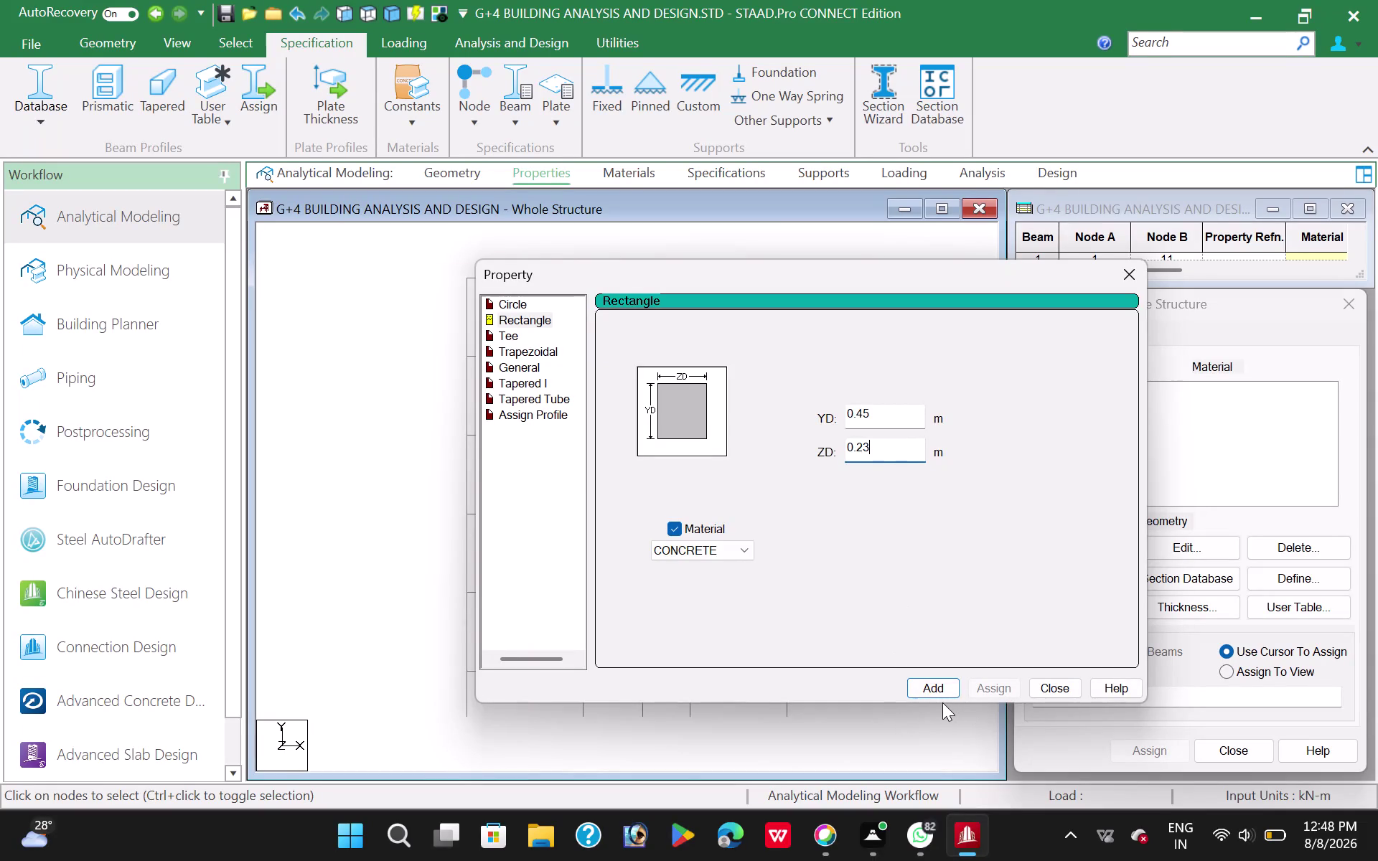
Add rectangular sections 0.45, 0.38 and 0.30 m deep, each 0.23 m wide, then close the window.
drag(870, 275, 657, 275)
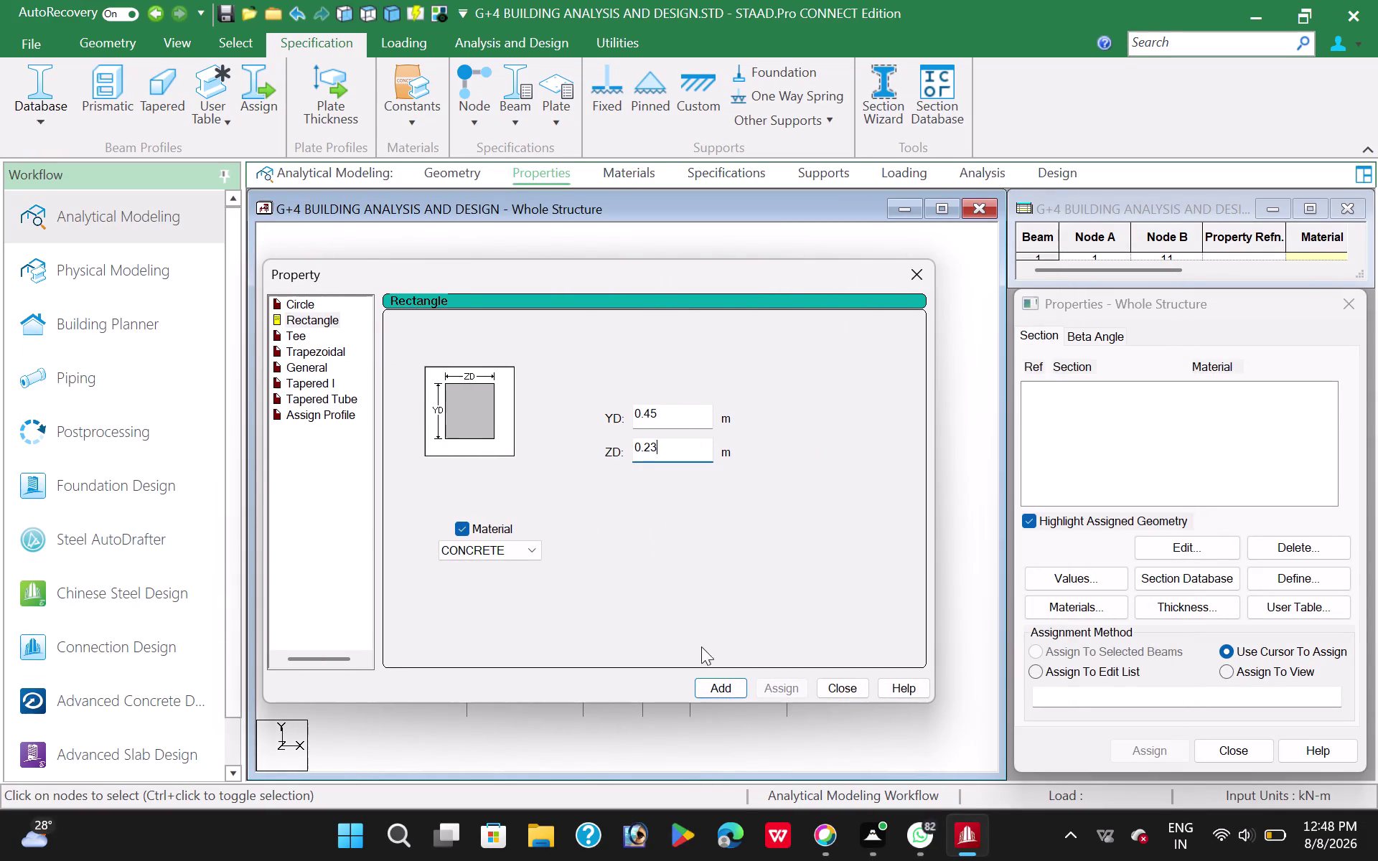
drag(718, 687, 713, 680)
click(661, 415)
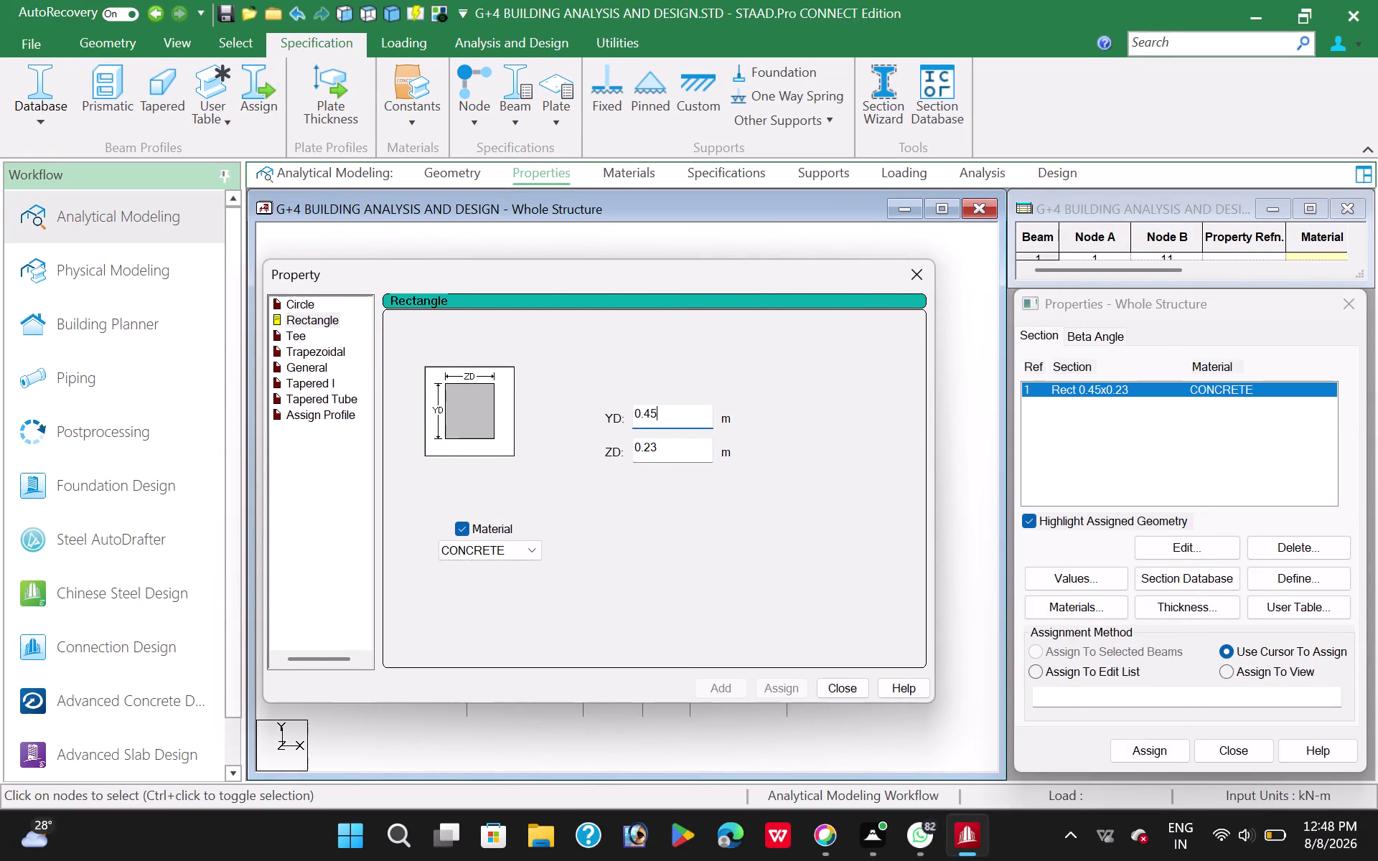
key(BackSpace)
key(BackSpace)
text(38)
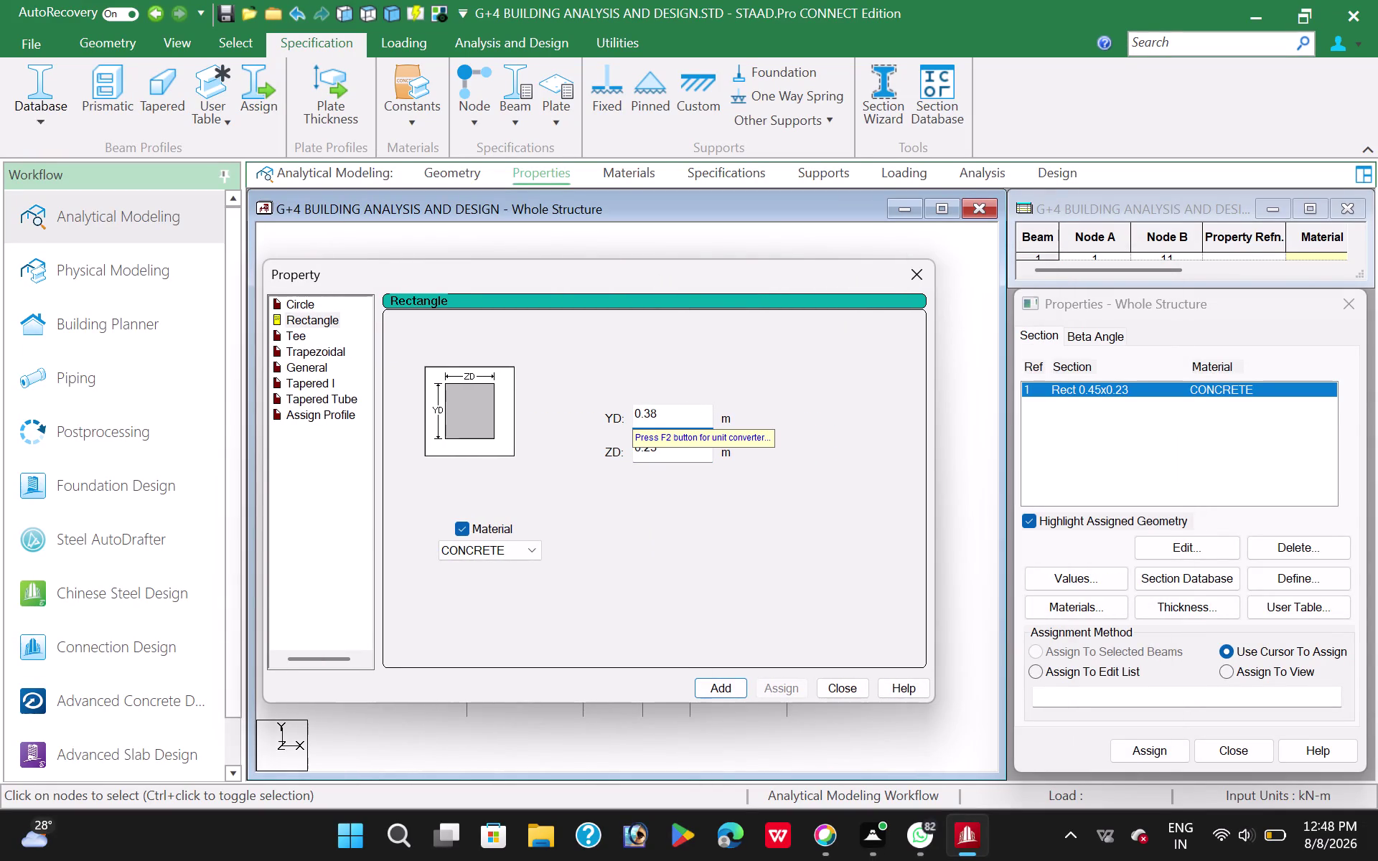
click(727, 691)
click(667, 417)
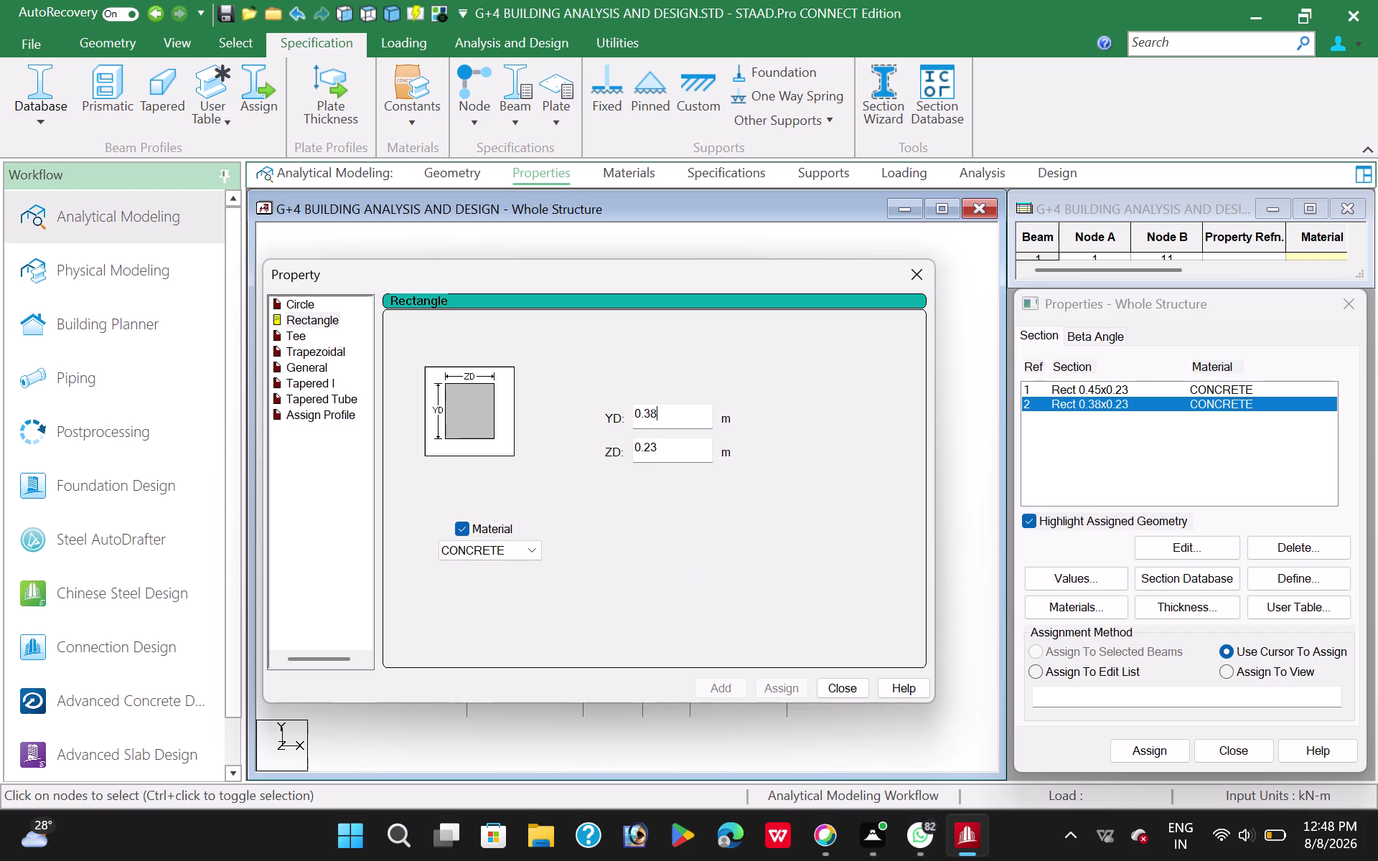
key(BackSpace)
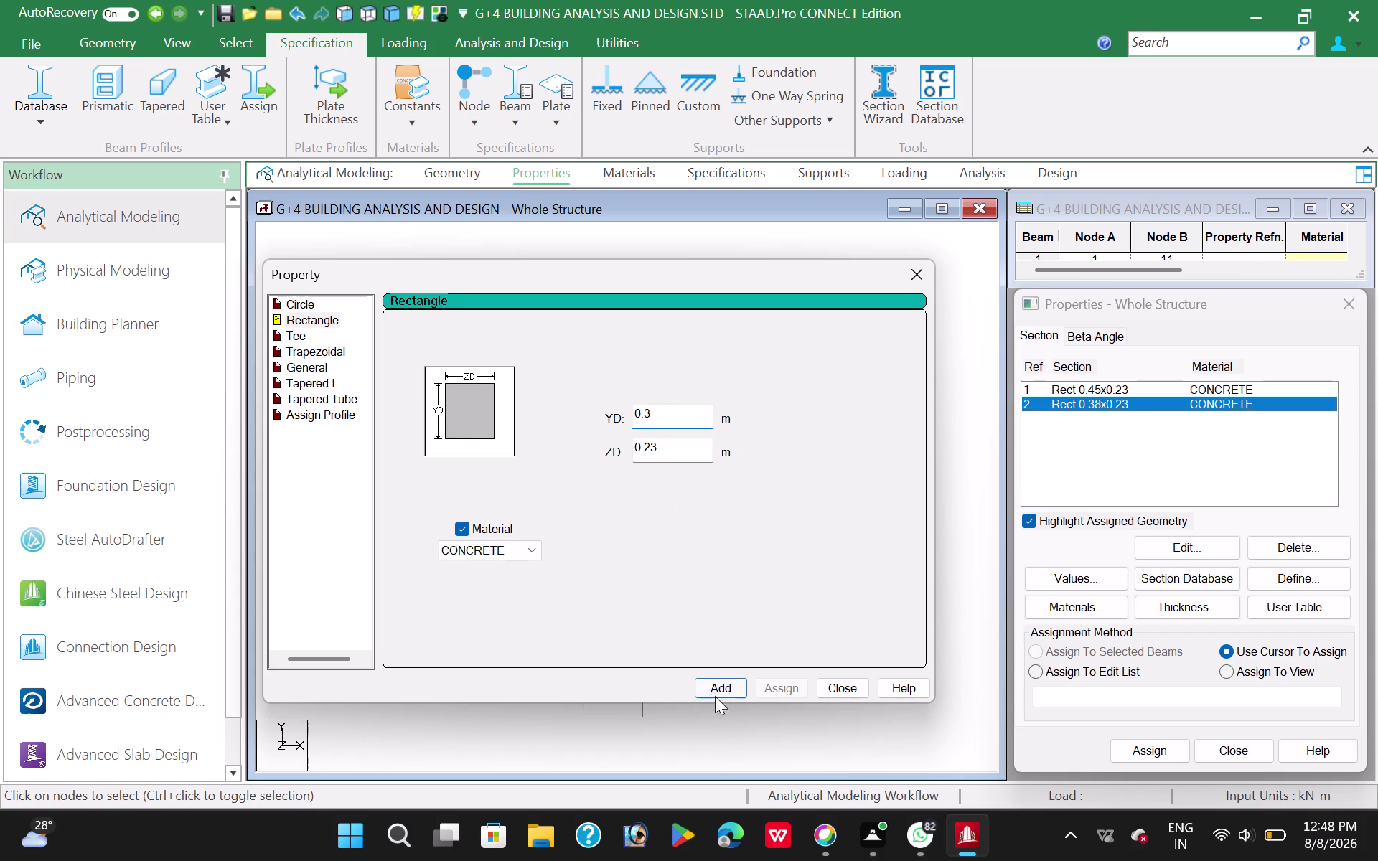
click(721, 690)
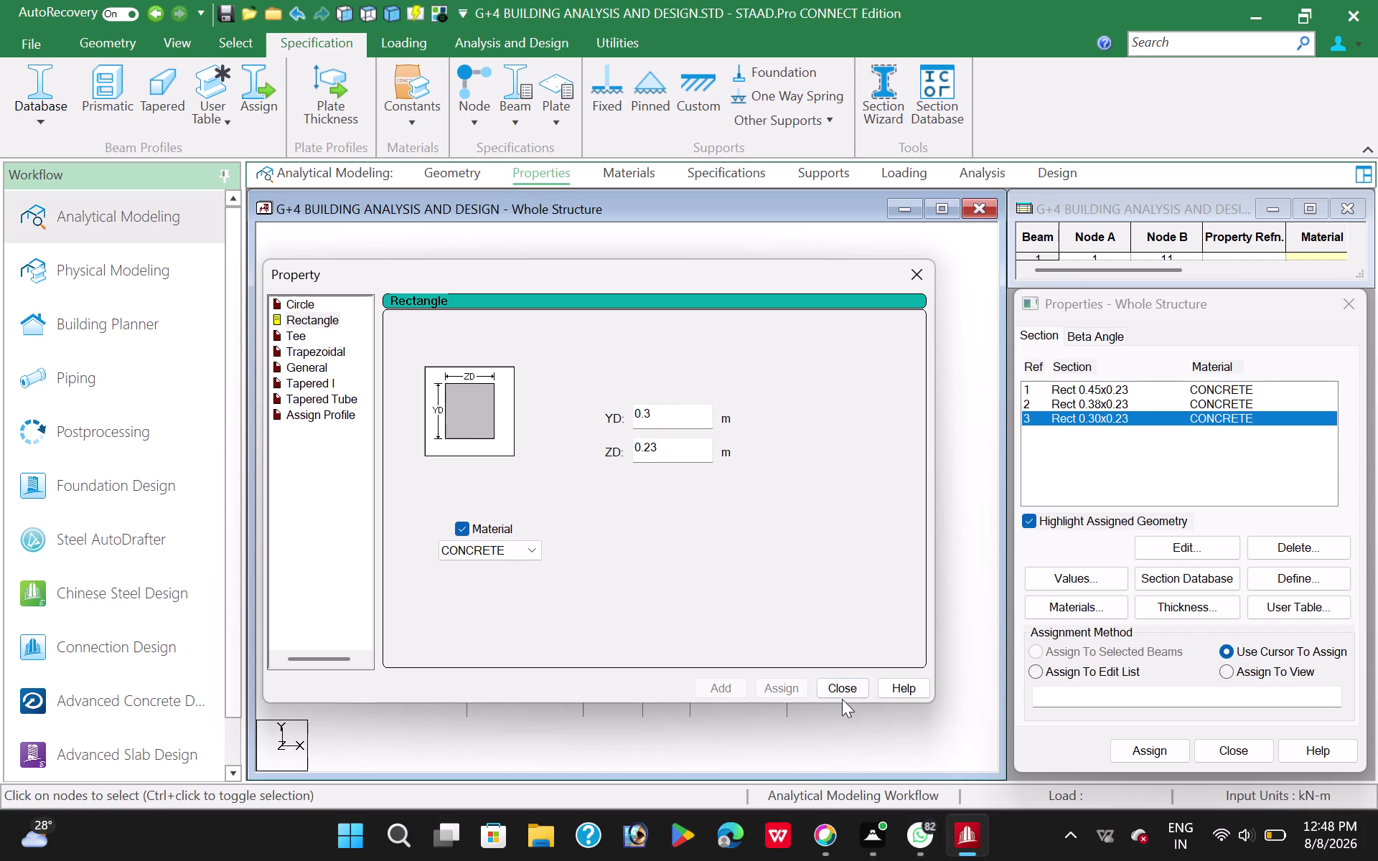
click(843, 699)
click(839, 693)
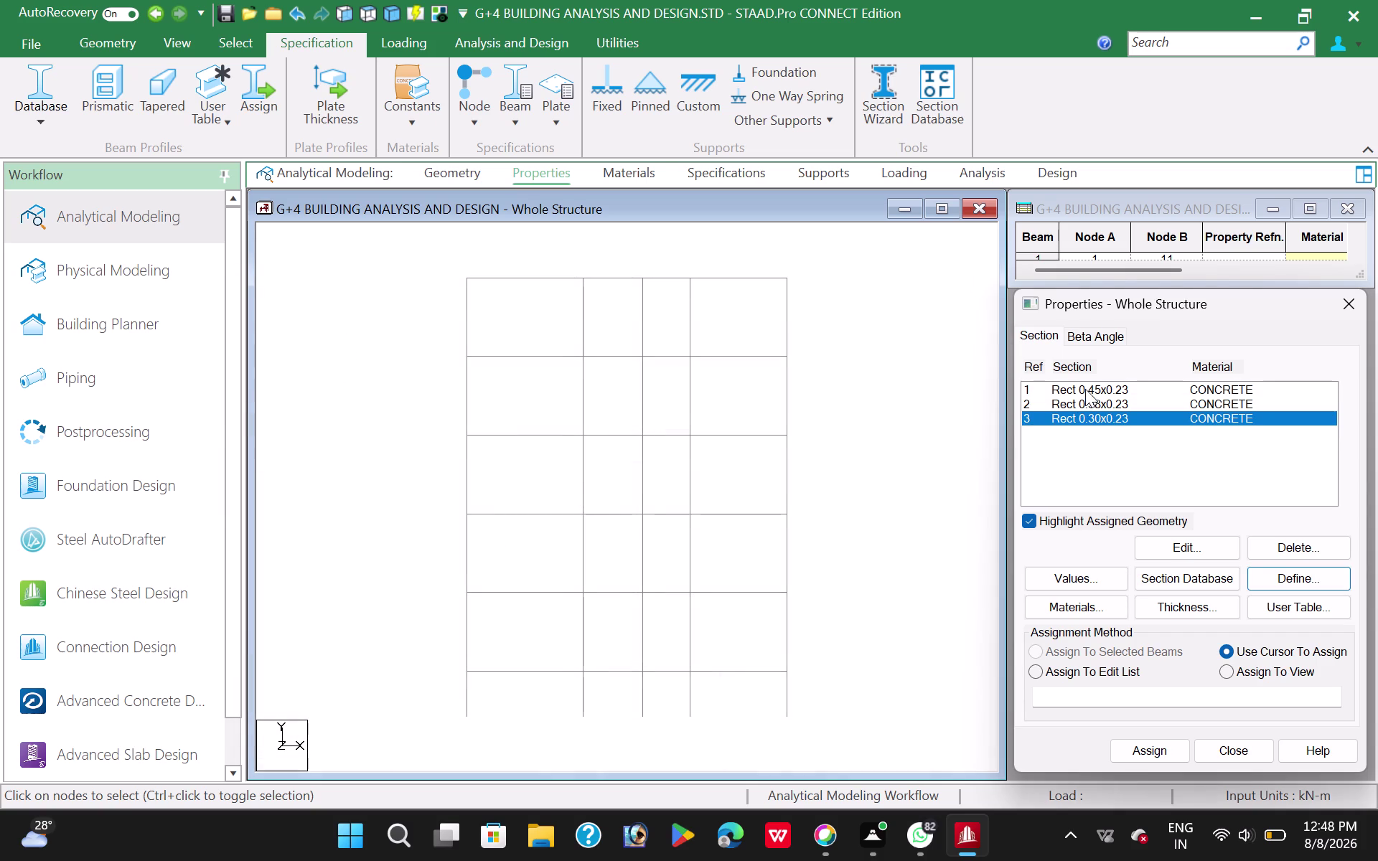
Pick the 0.45×0.23 section and show the frame in plan view.
click(1085, 388)
scroll(down, 3)
scroll(down, 3)
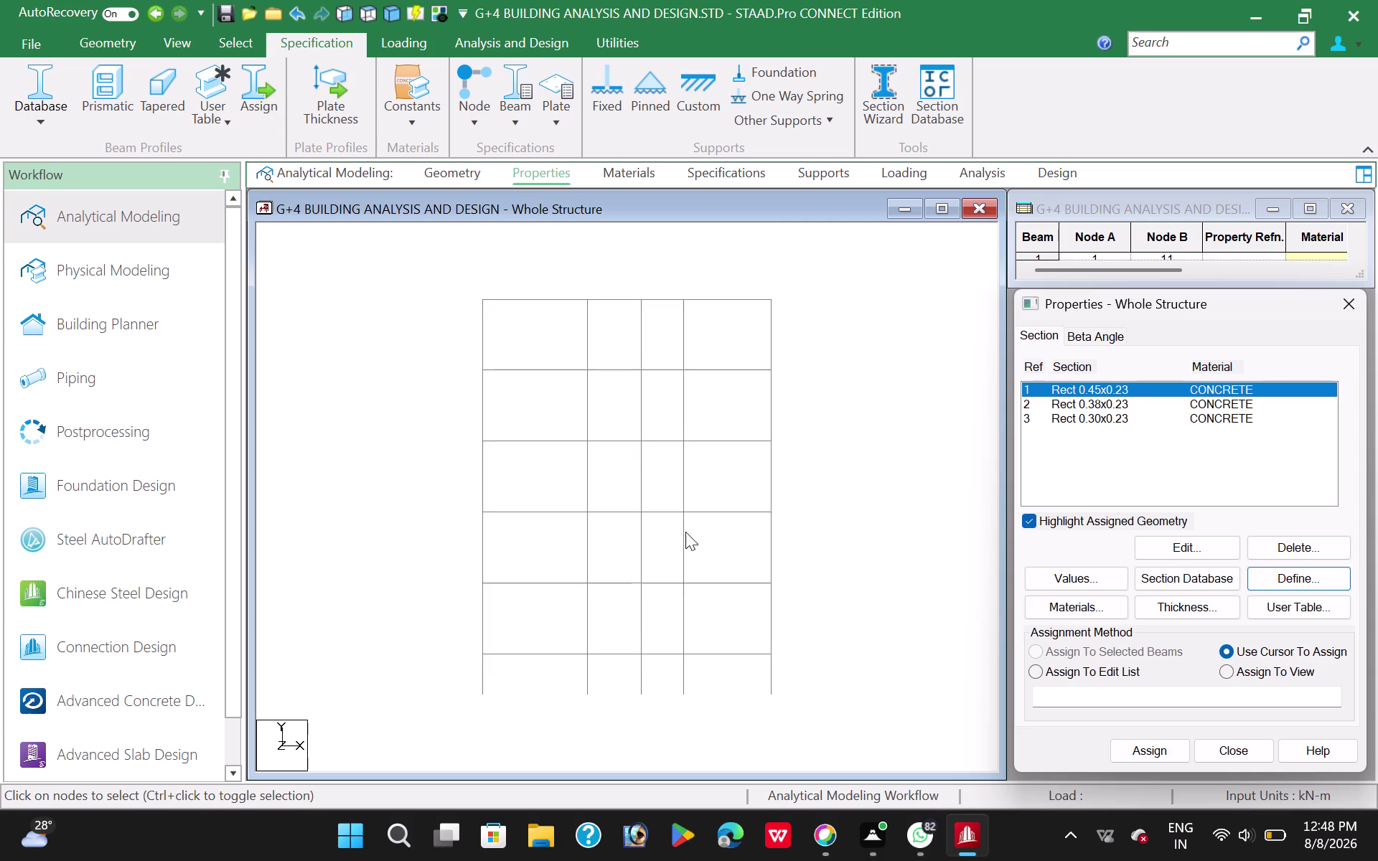
scroll(down, 3)
middle_drag(660, 556, 648, 564)
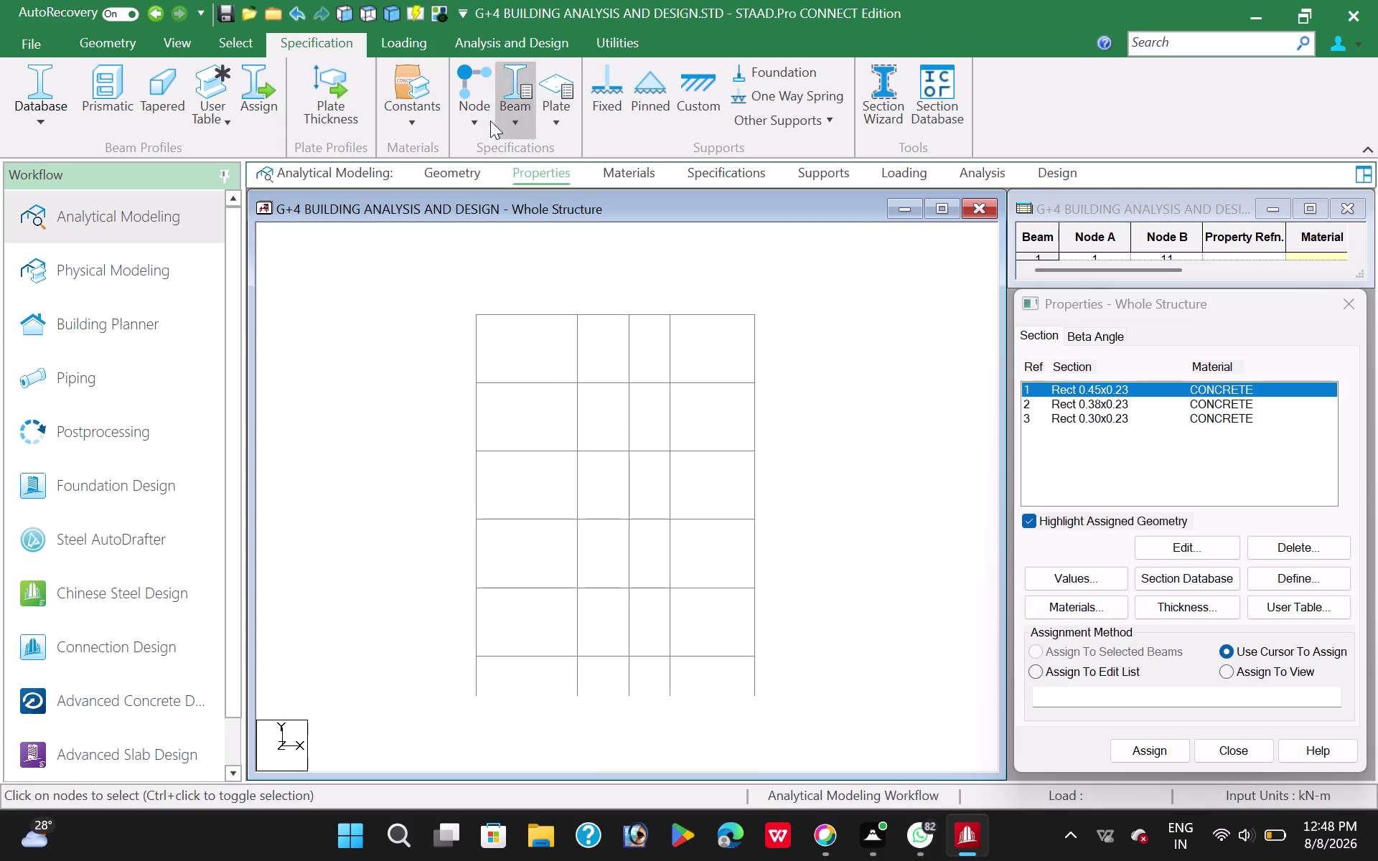
click(364, 11)
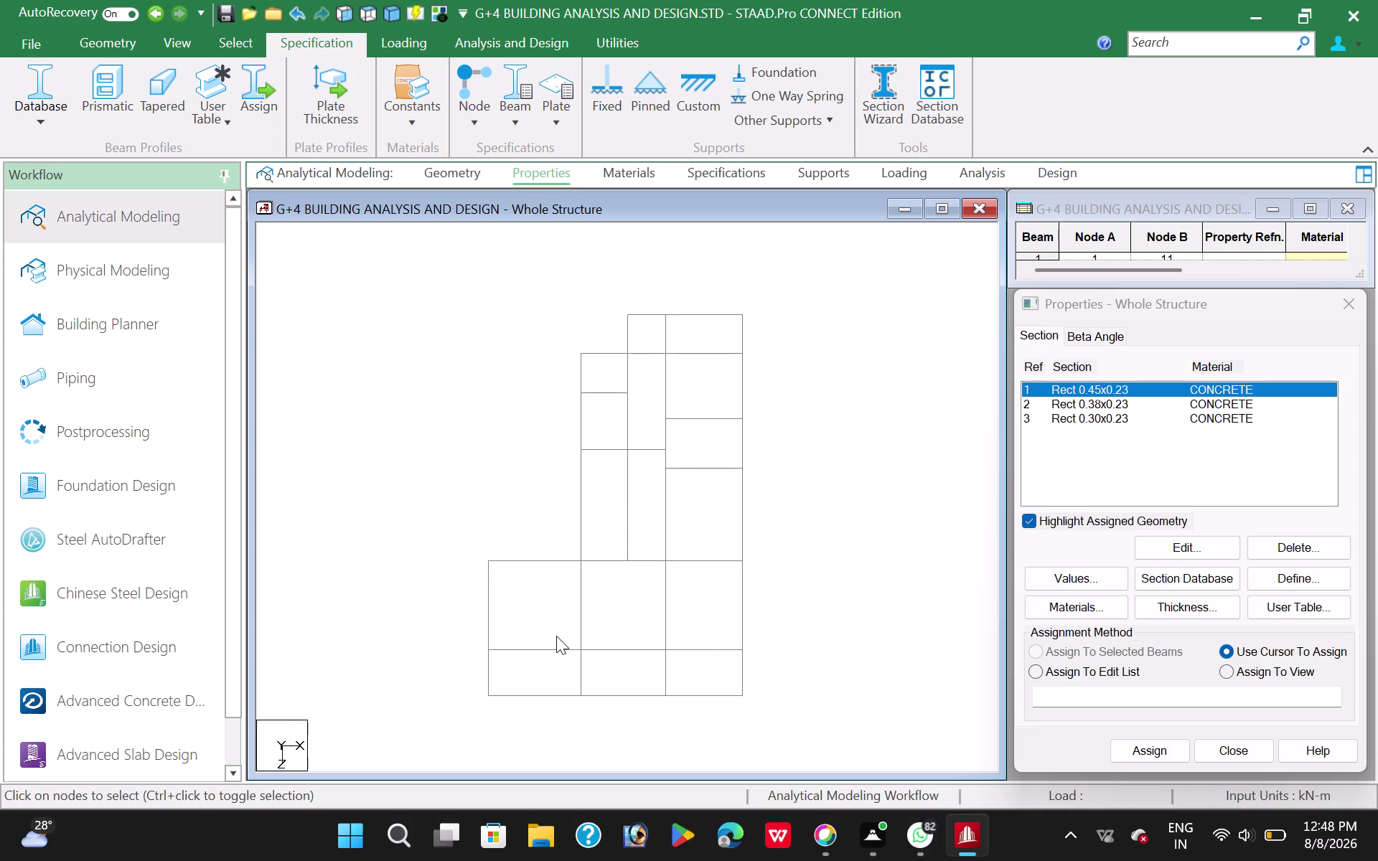
middle_drag(726, 636, 646, 623)
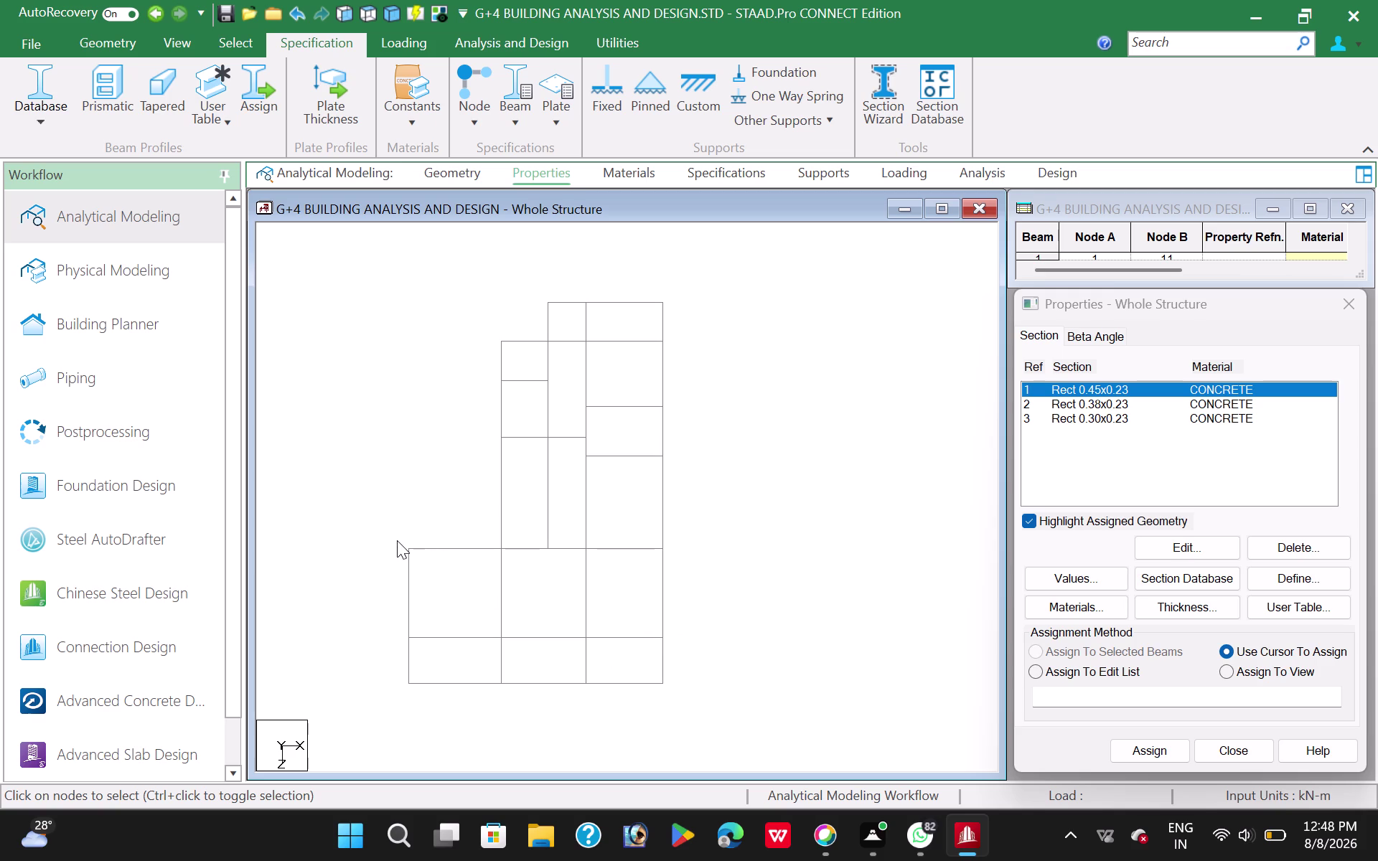
Select the left corner column and the lower and middle interior columns in plan.
drag(397, 541, 419, 564)
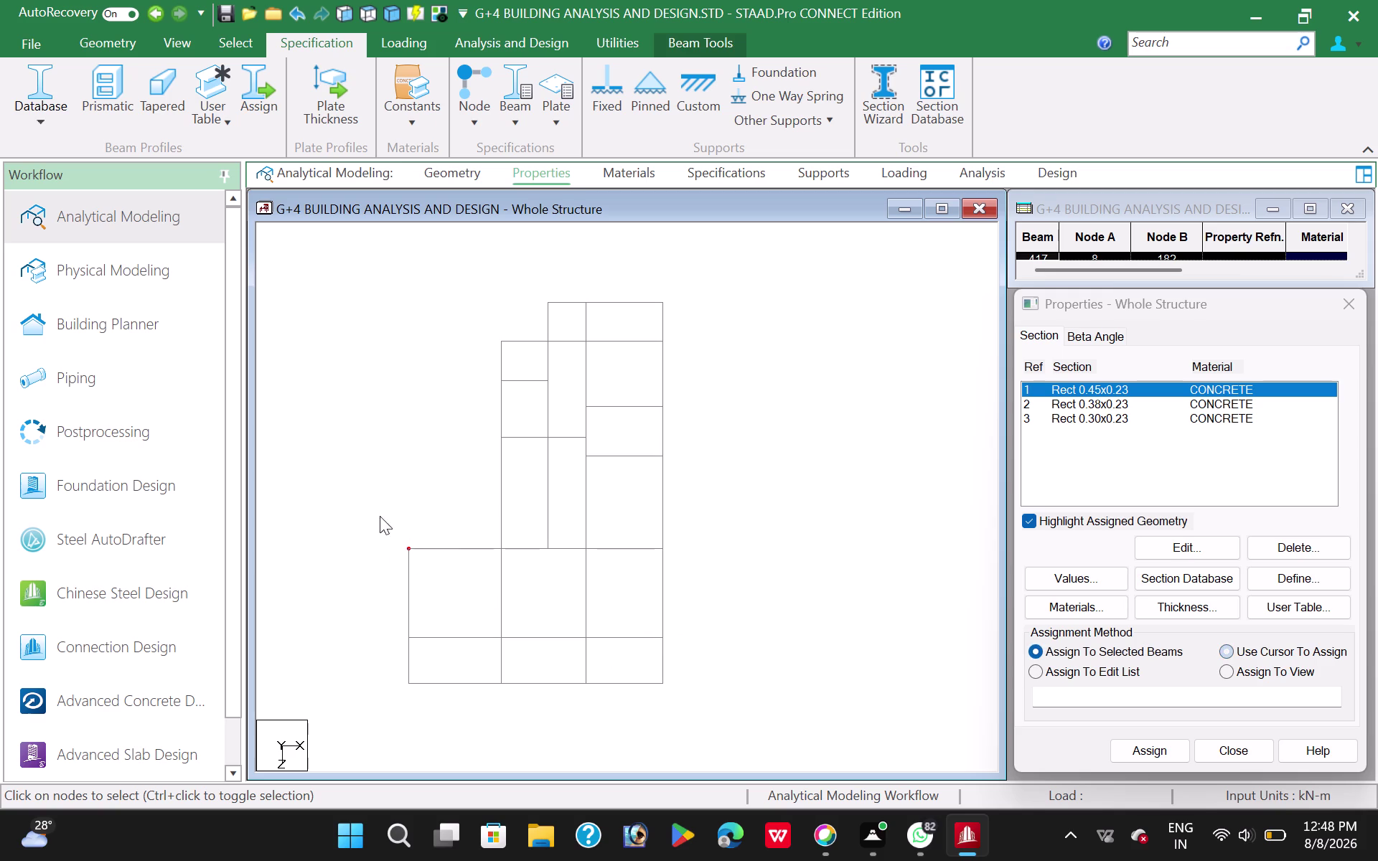
click(379, 516)
drag(491, 627, 510, 665)
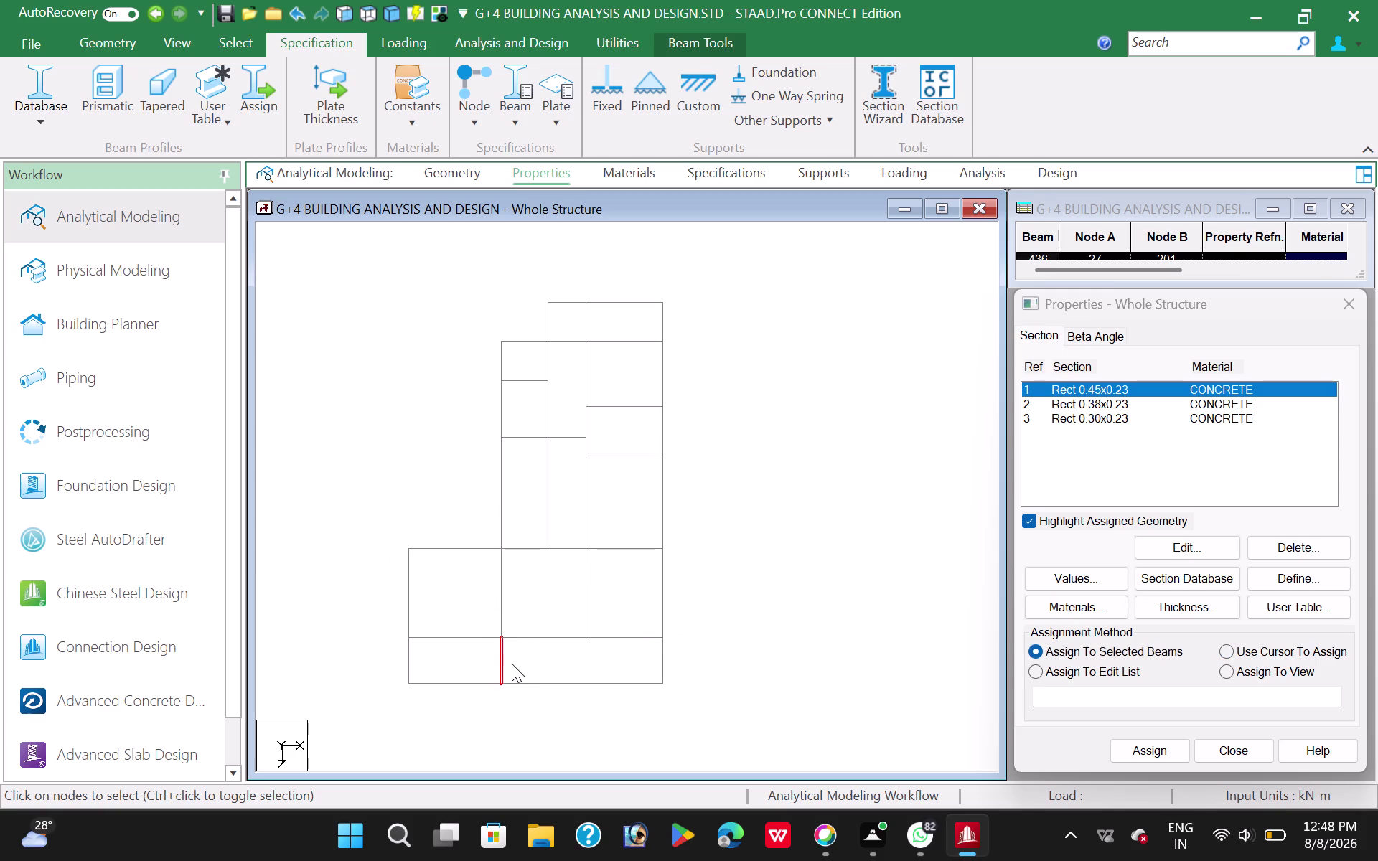
click(500, 658)
drag(576, 625, 604, 662)
click(584, 657)
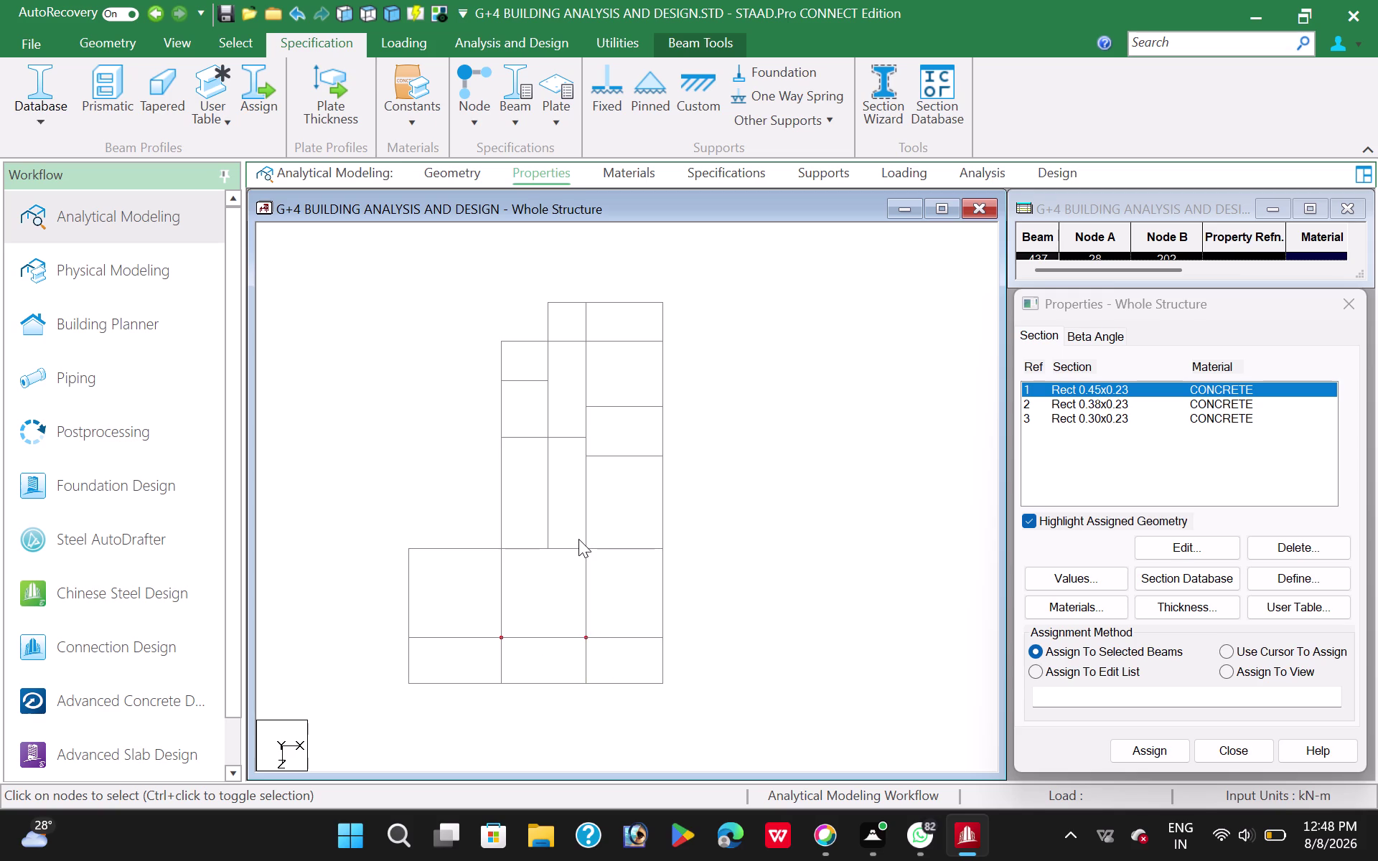
drag(579, 538, 594, 554)
drag(576, 448, 601, 465)
drag(535, 539, 549, 564)
click(549, 564)
drag(540, 426, 554, 449)
drag(544, 370, 547, 388)
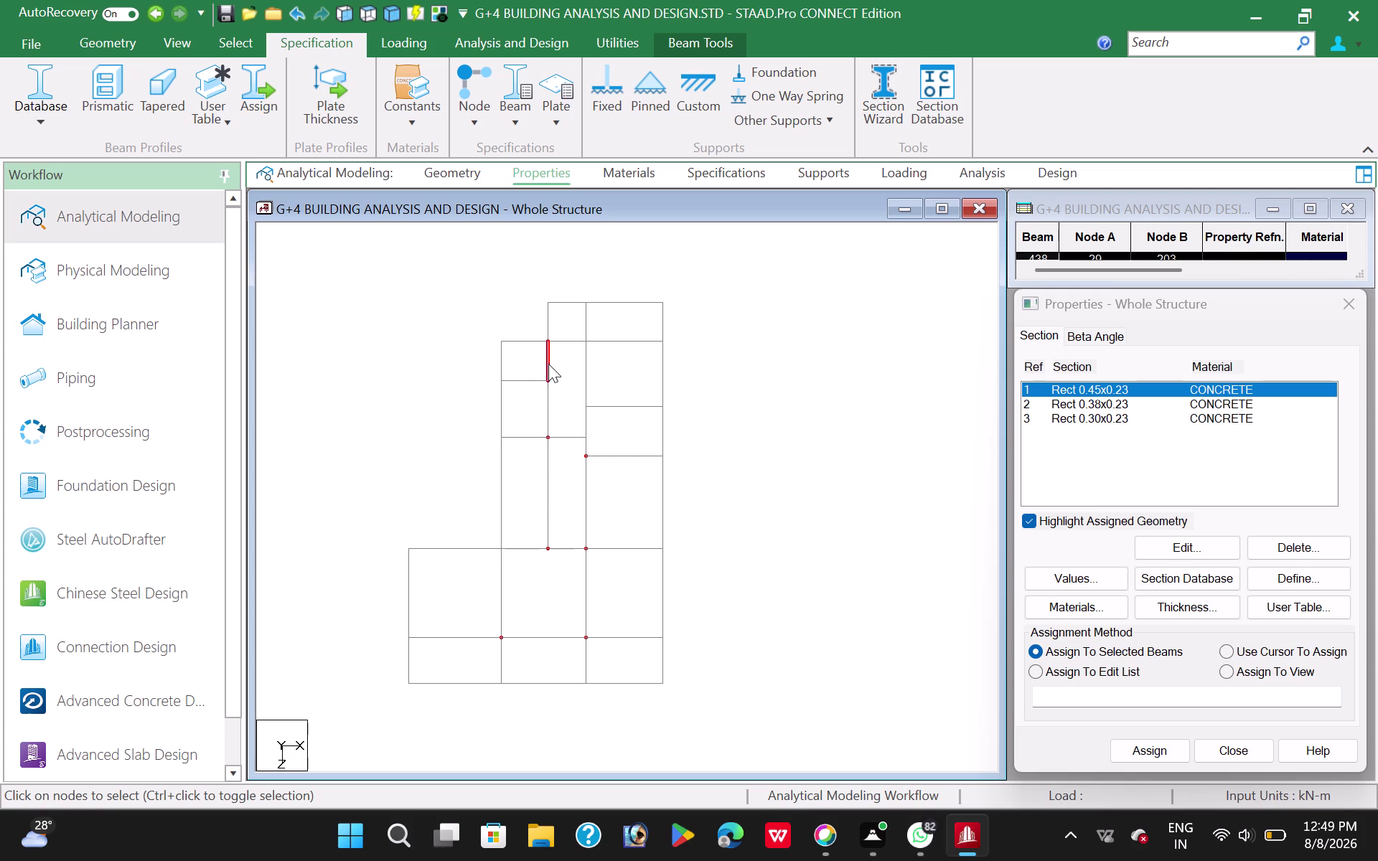
Add the upper interior columns to the selection.
click(549, 363)
drag(536, 369, 555, 394)
drag(576, 328, 590, 346)
drag(575, 396, 594, 414)
click(1145, 745)
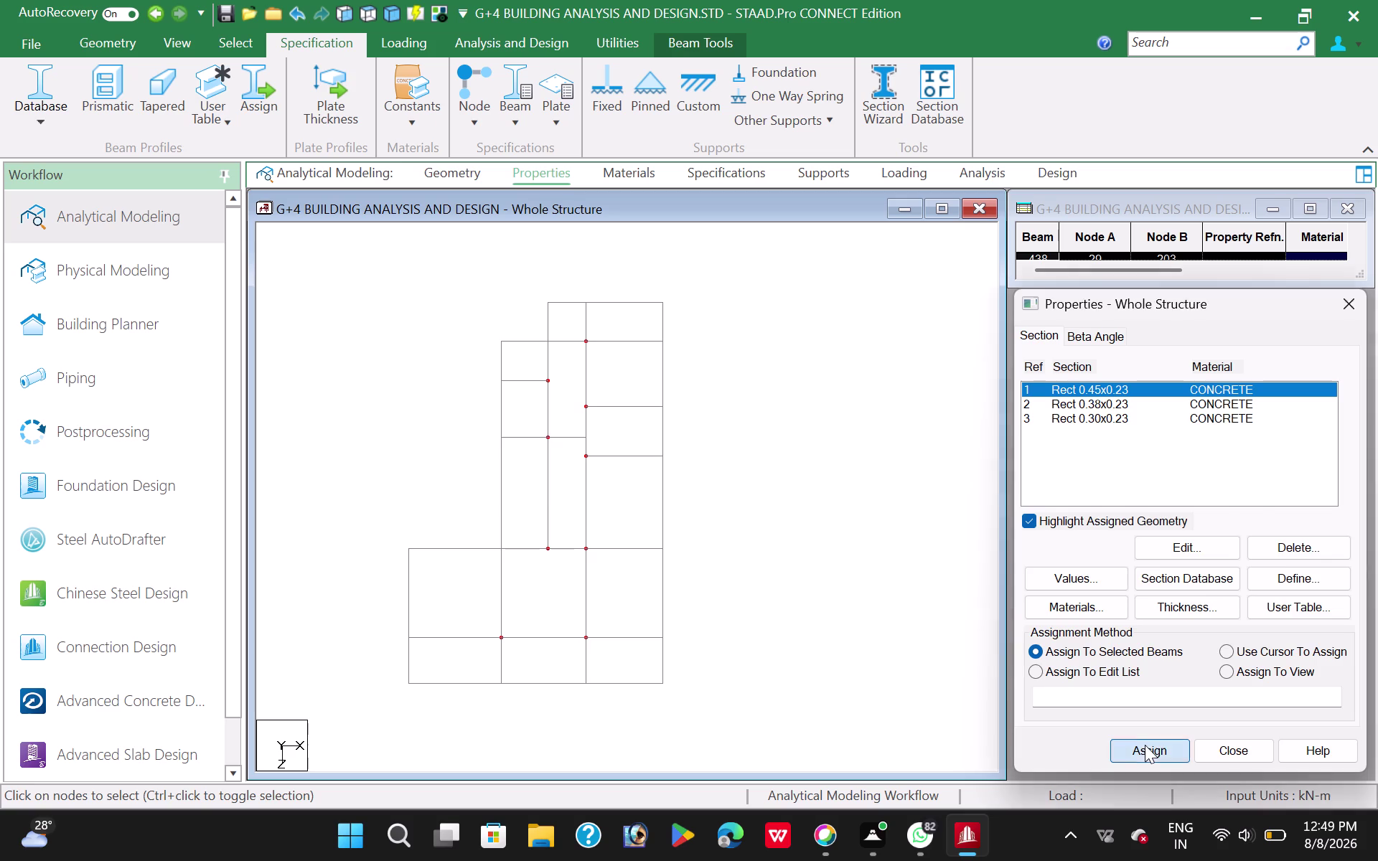
Assign the 0.45×0.23 section to the selected columns, then pick the 0.30×0.23 section.
click(1234, 600)
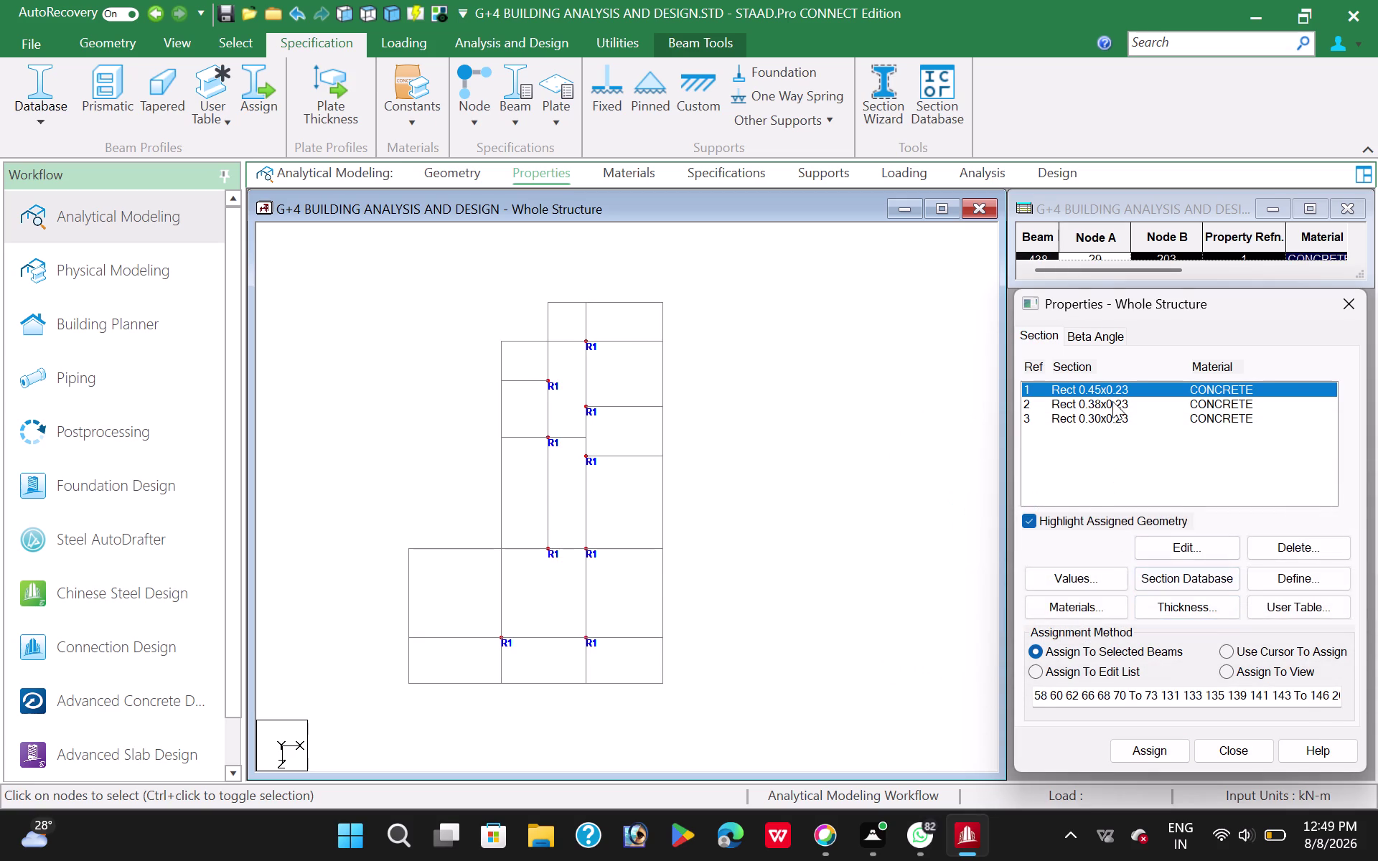
click(1113, 400)
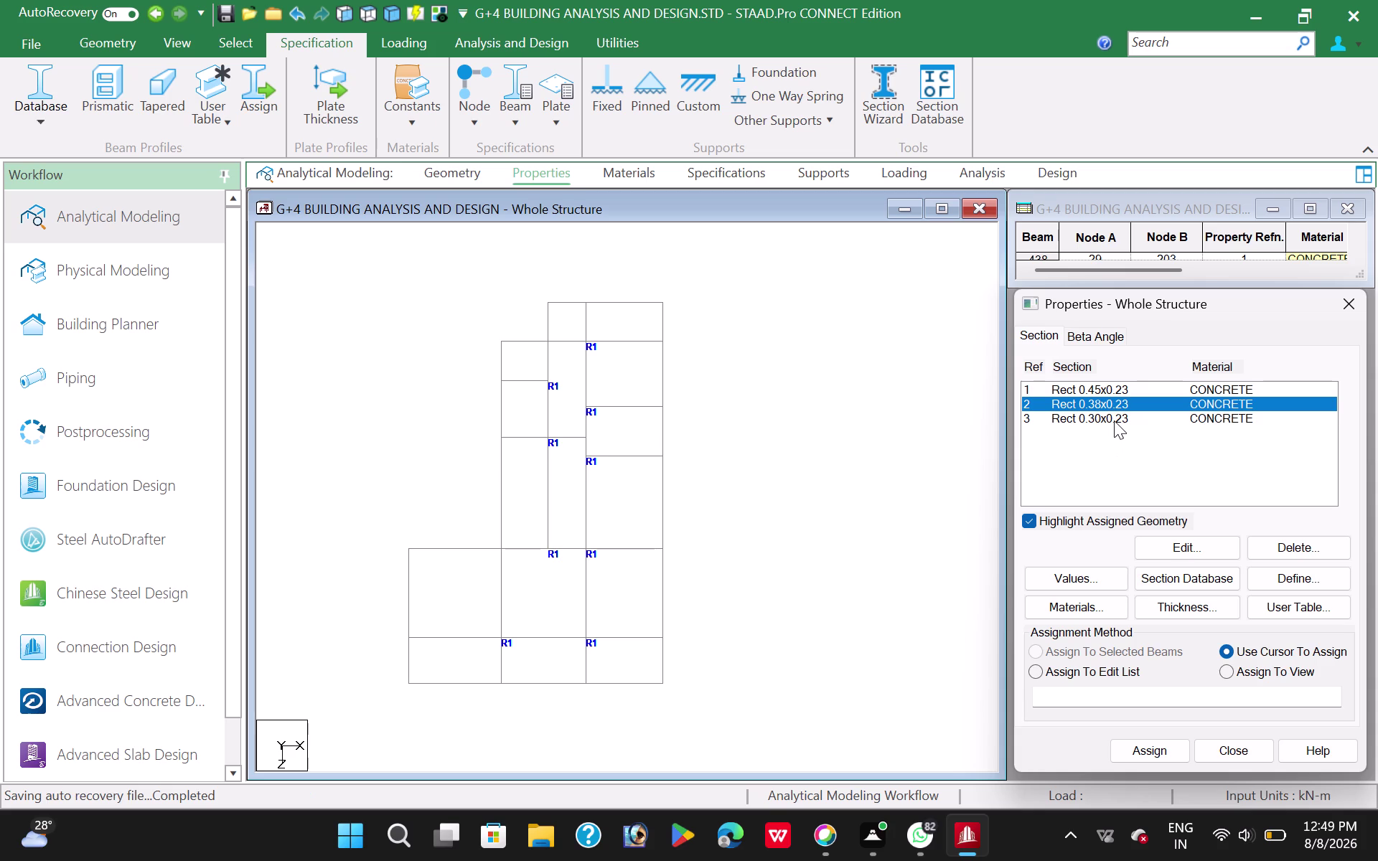
click(1114, 421)
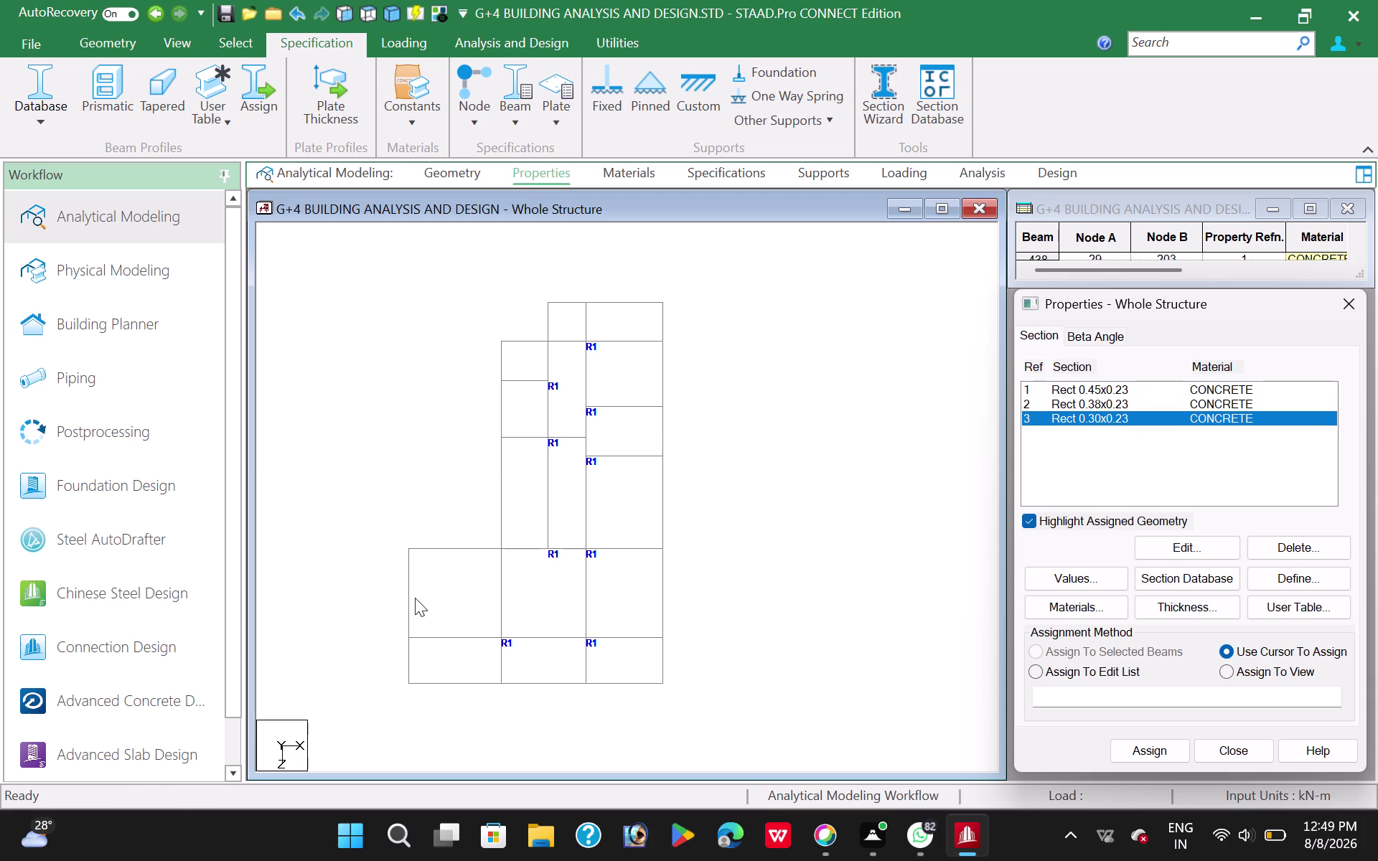
Select the bottom-row and right-edge perimeter columns in plan.
drag(397, 672, 420, 692)
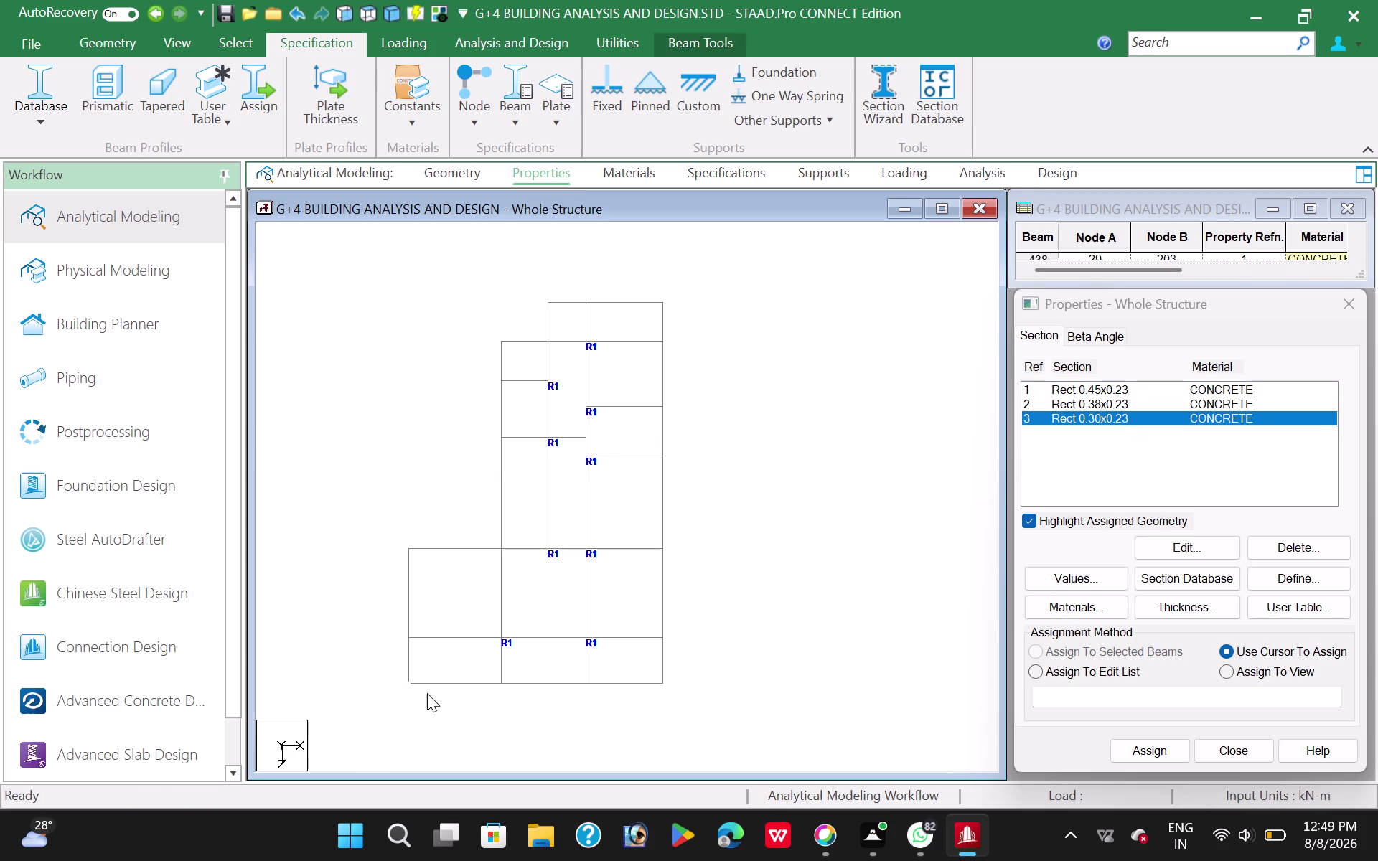
drag(488, 670, 522, 702)
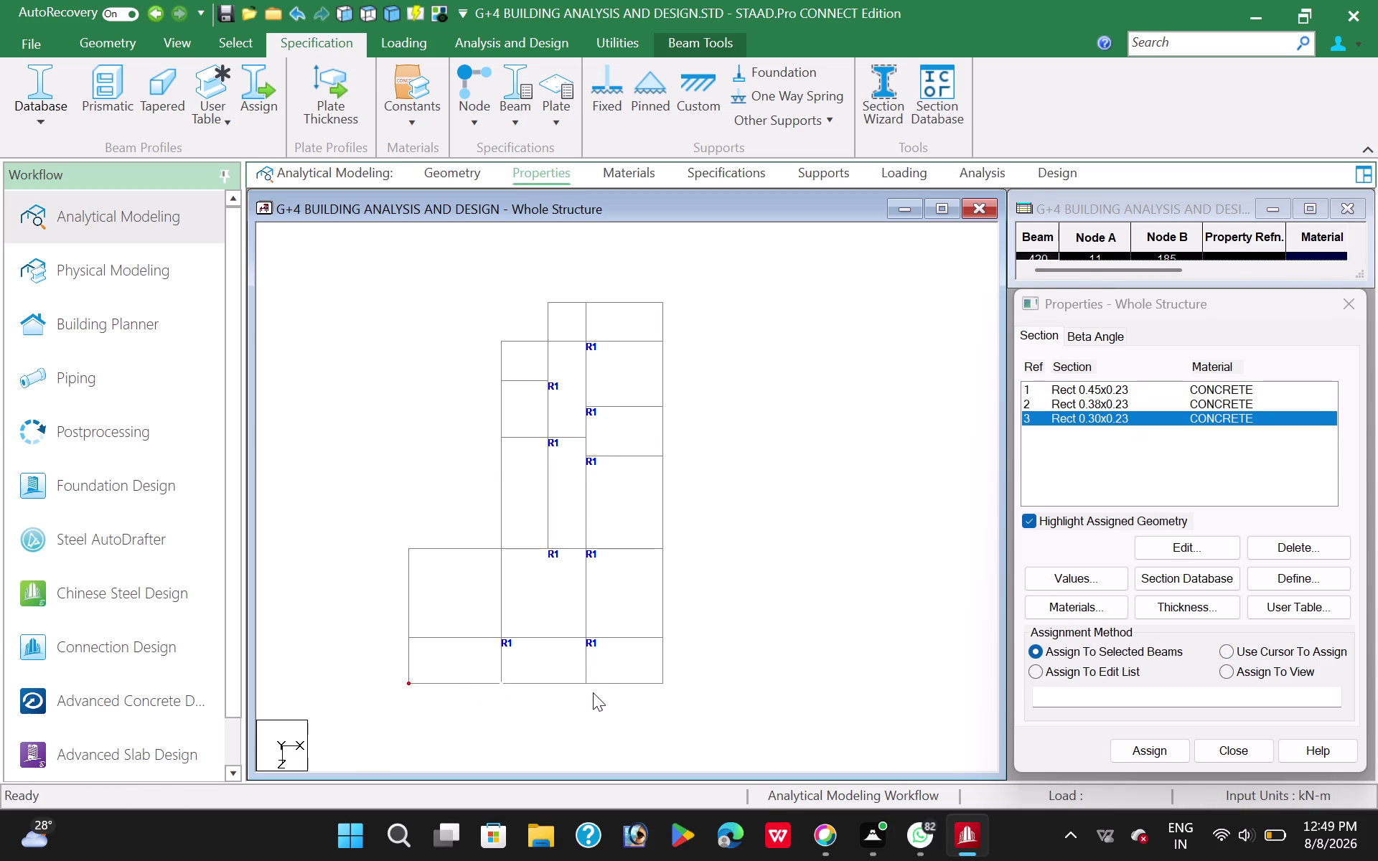
drag(576, 671, 589, 693)
drag(655, 675, 679, 693)
drag(652, 627, 672, 646)
drag(653, 535, 664, 560)
drag(653, 443, 673, 471)
drag(654, 393, 675, 422)
drag(653, 327, 669, 355)
drag(655, 290, 678, 322)
Add the top-row and left-edge perimeter columns to the selection.
drag(573, 291, 588, 311)
drag(536, 293, 554, 313)
drag(493, 333, 514, 357)
drag(489, 369, 512, 389)
drag(492, 423, 509, 444)
drag(486, 537, 513, 566)
drag(397, 537, 420, 556)
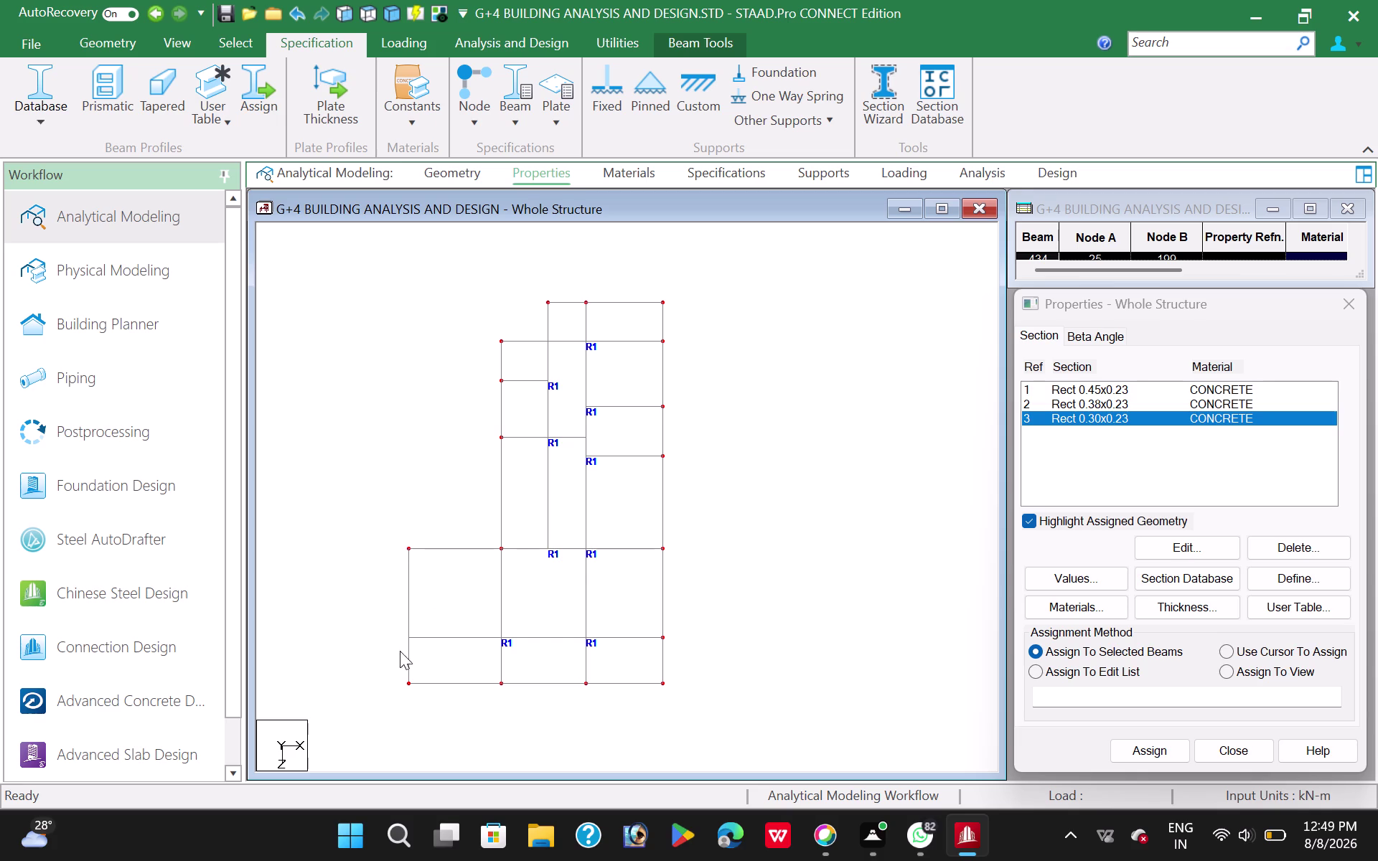
drag(395, 625, 419, 649)
Assign the 0.30×0.23 section to the perimeter columns, then pick the 0.38×0.23 section.
click(1150, 751)
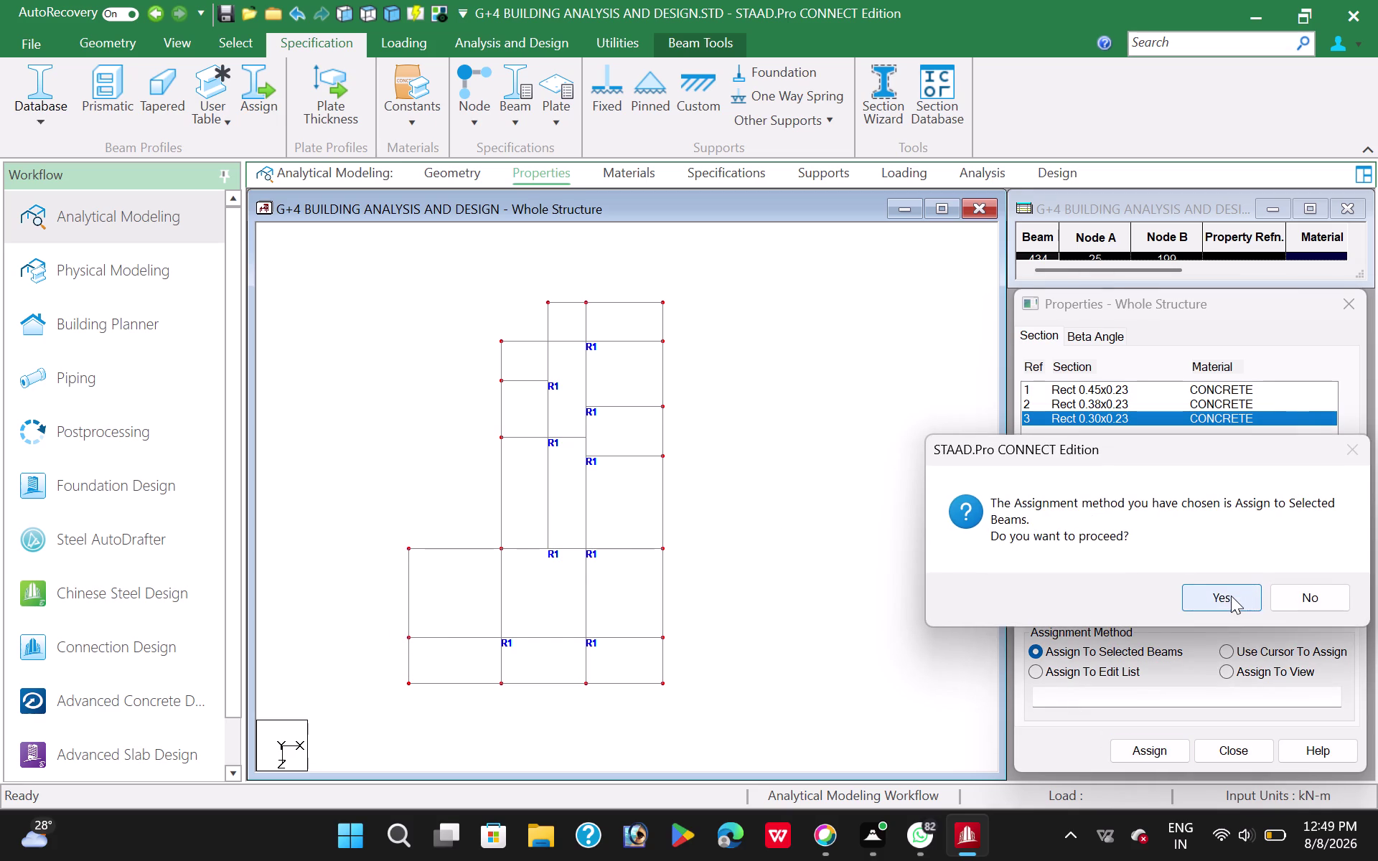
click(1231, 596)
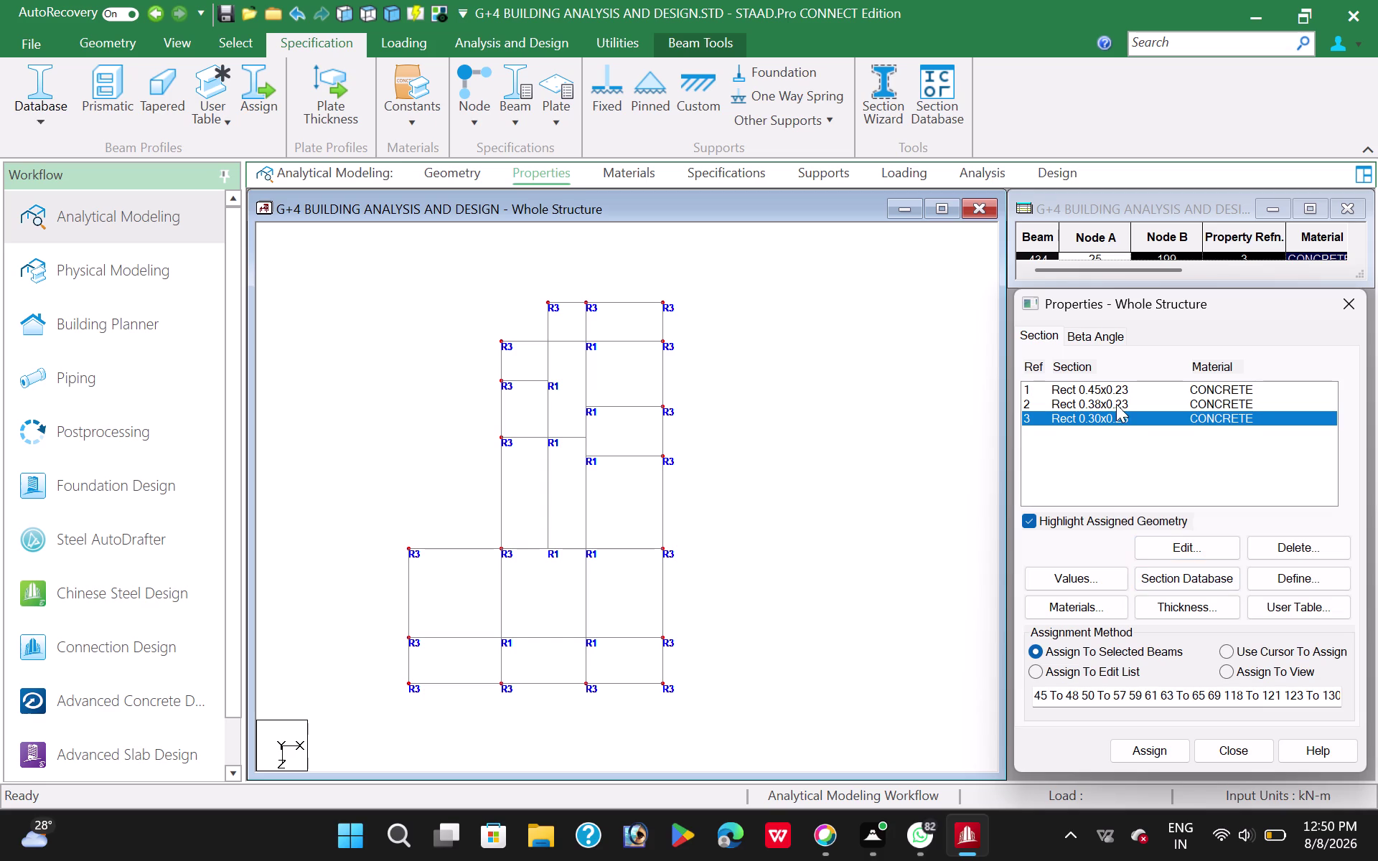
click(1115, 399)
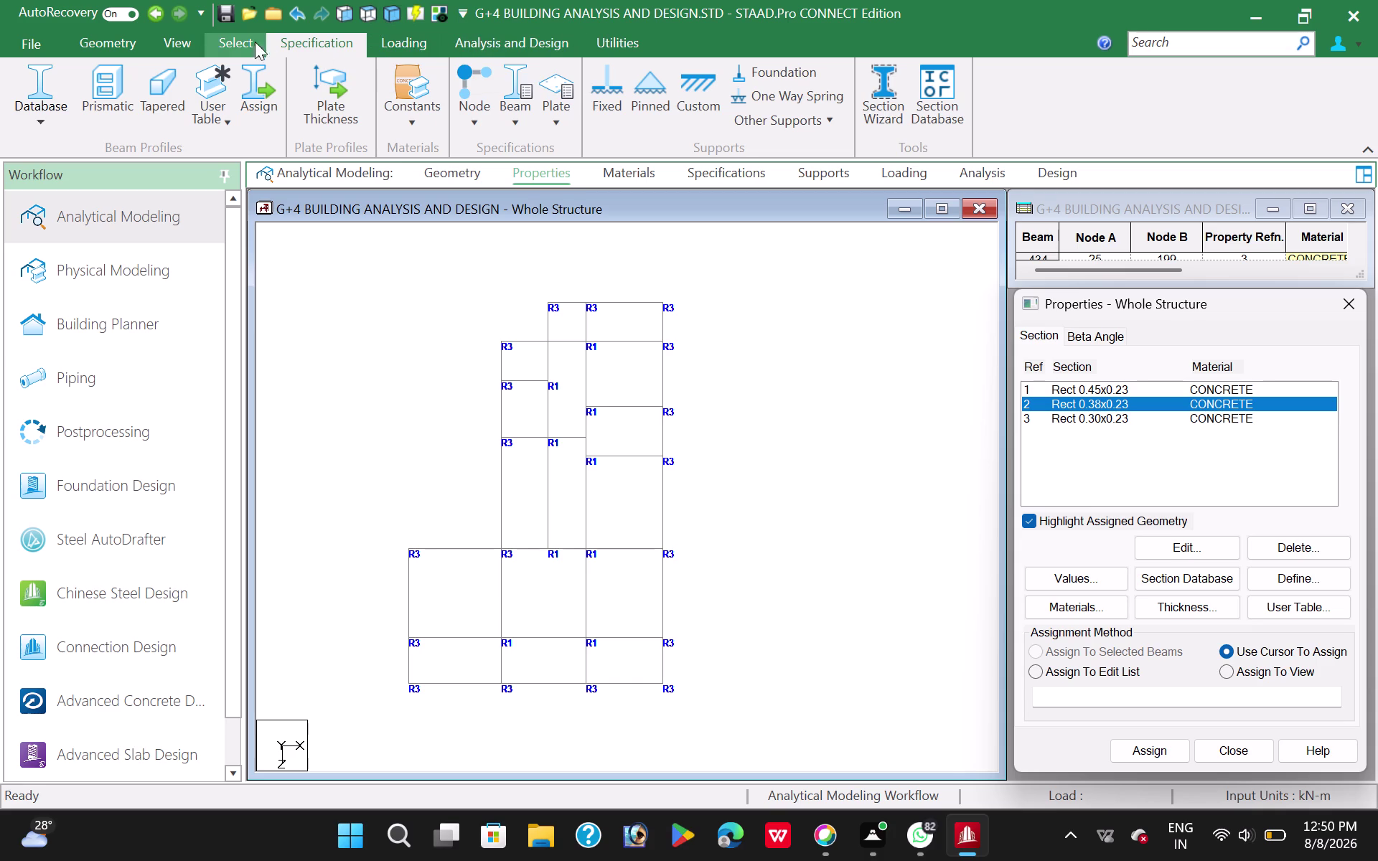
Select all horizontal beams parallel to the X and Z axes.
click(240, 41)
click(860, 69)
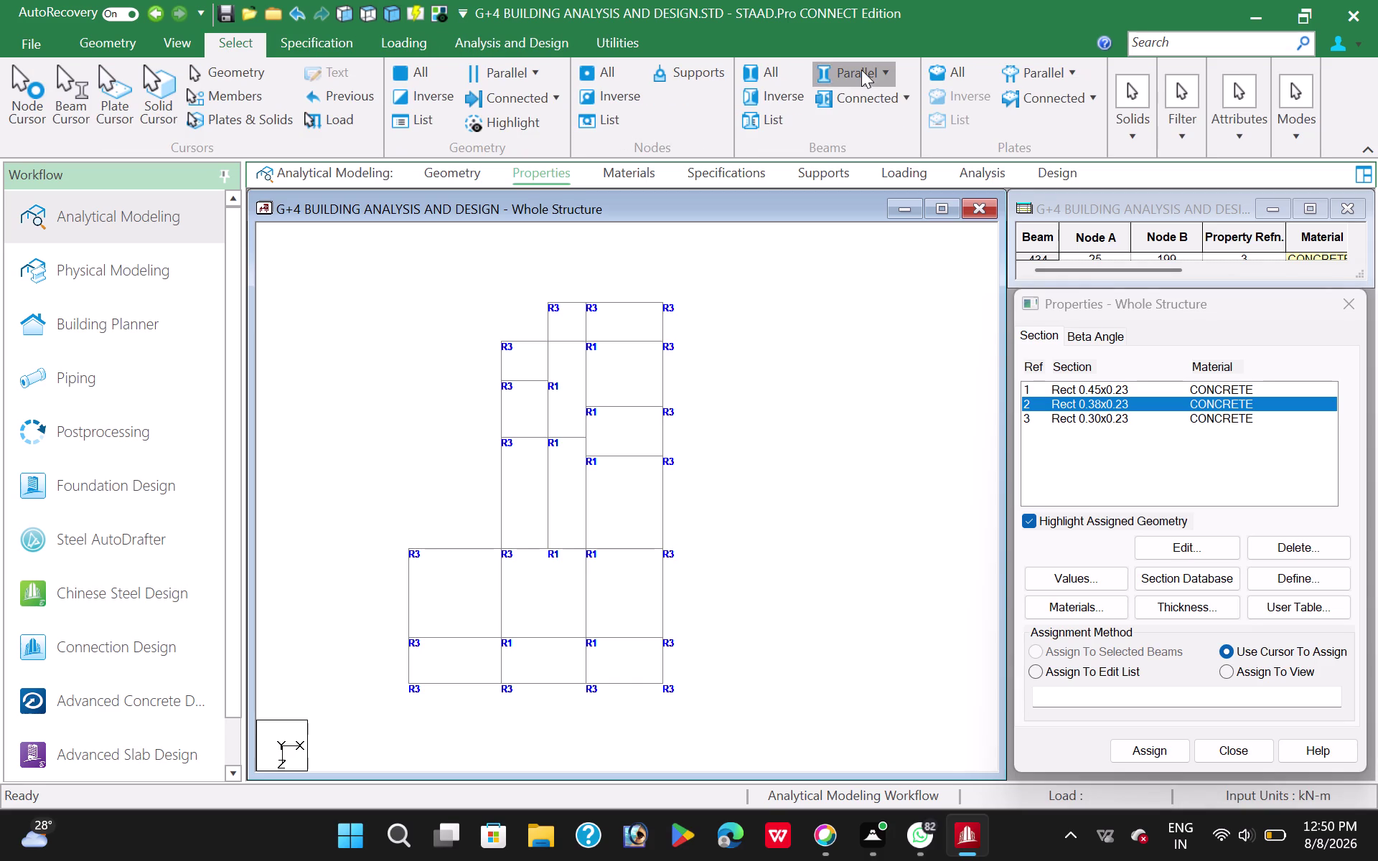
click(862, 104)
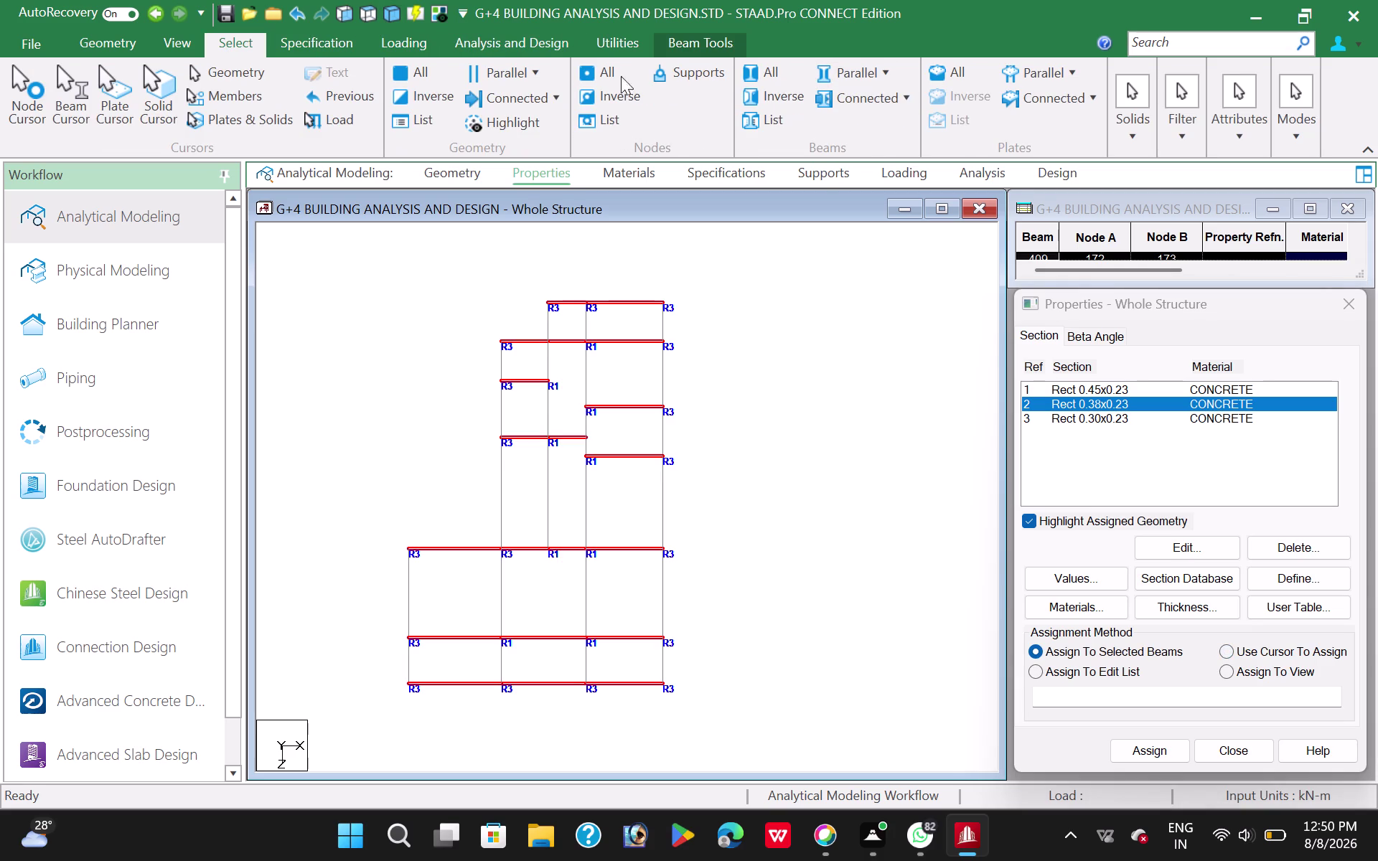
click(881, 76)
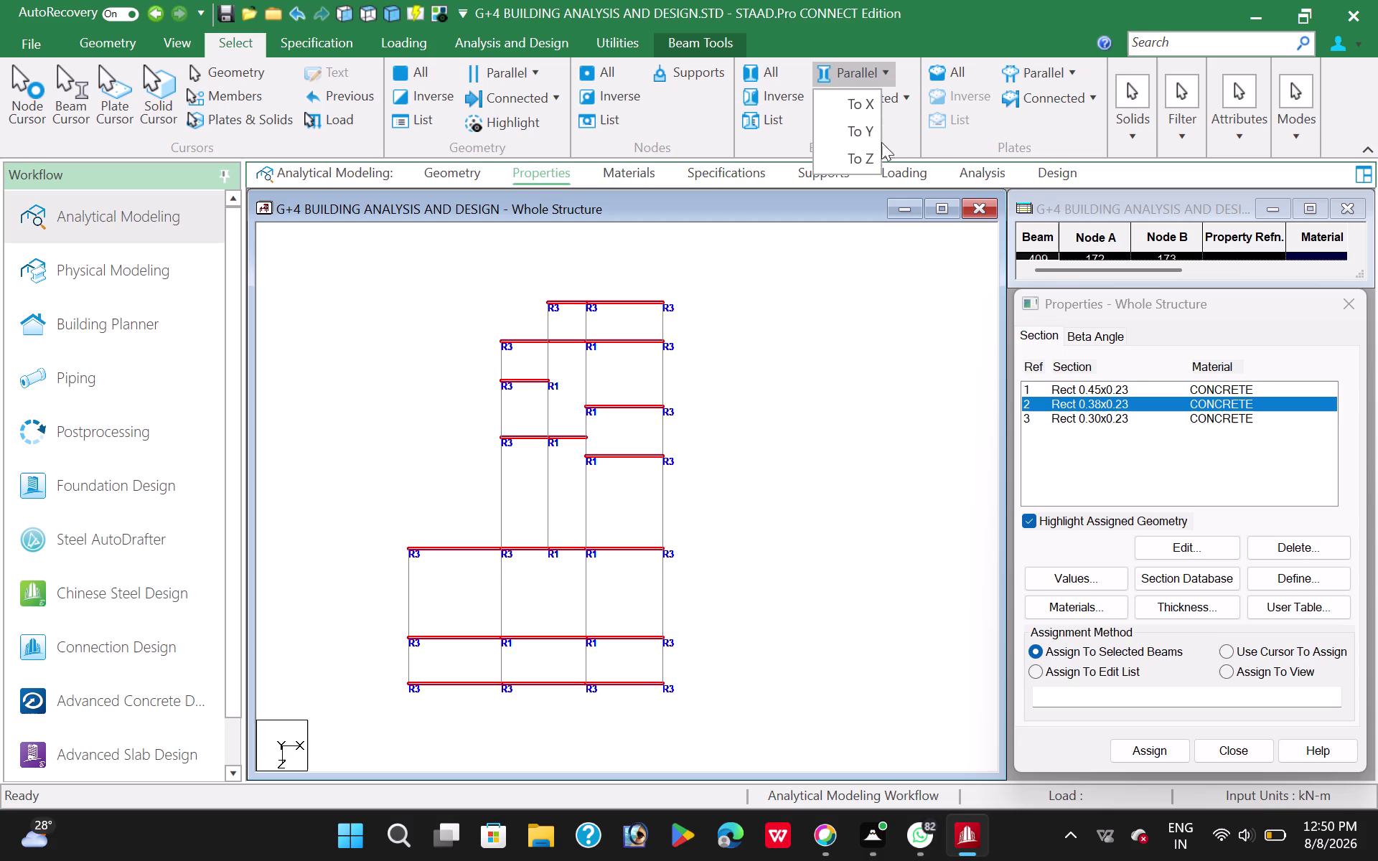
click(861, 152)
drag(390, 12, 392, 18)
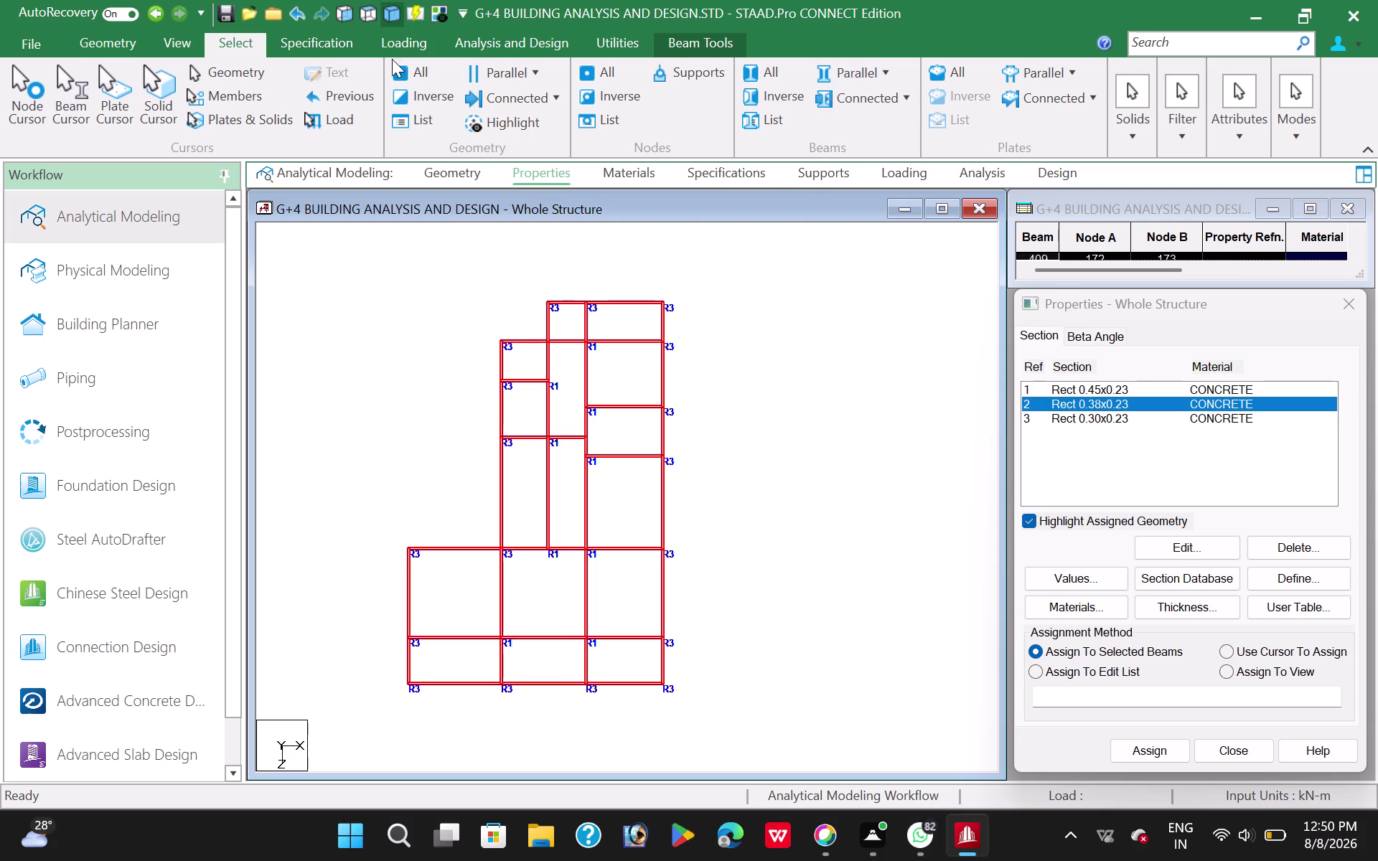
Assign the 0.38×0.23 section to the selected horizontal beams.
click(1135, 750)
click(1215, 600)
click(708, 339)
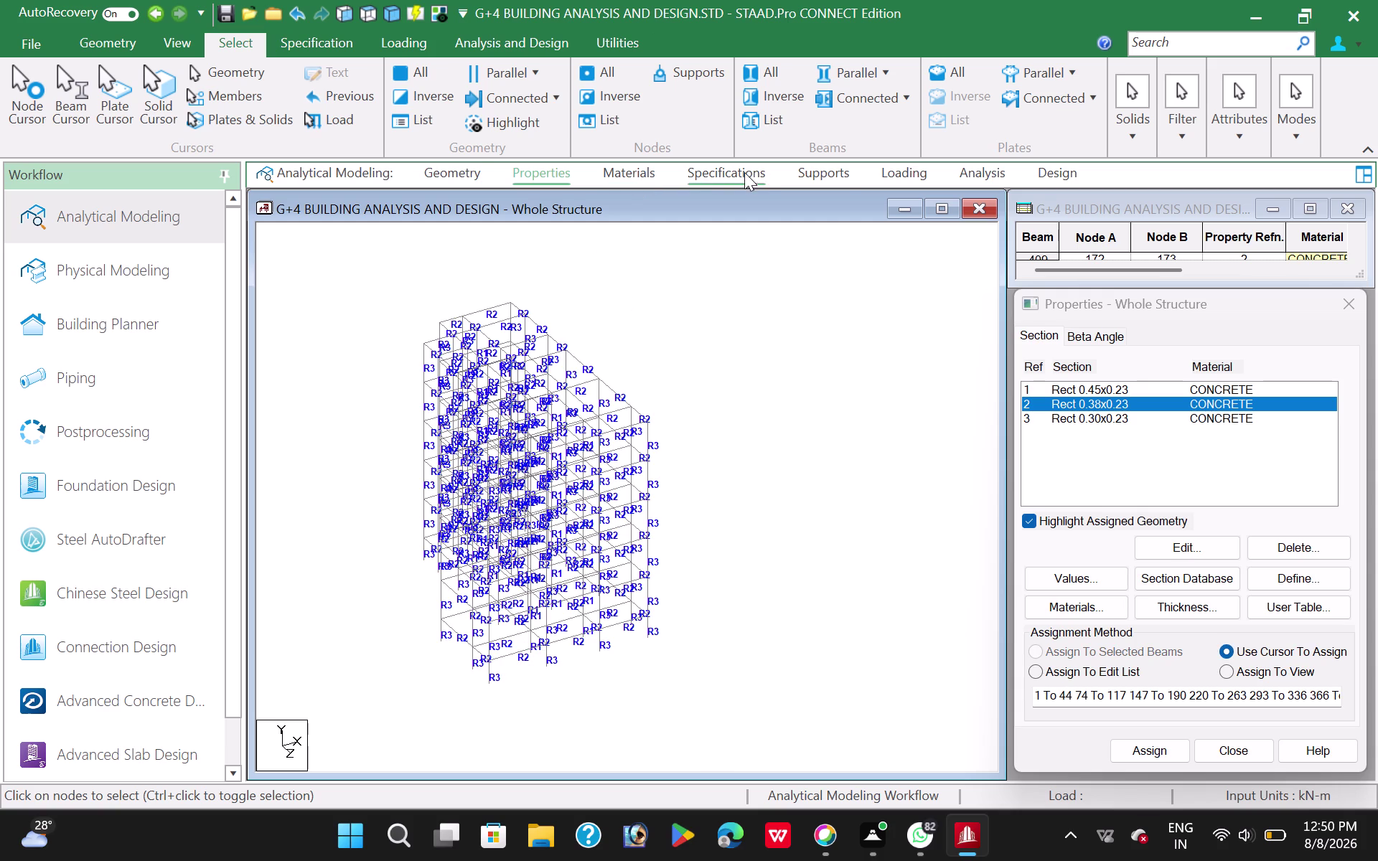
click(818, 171)
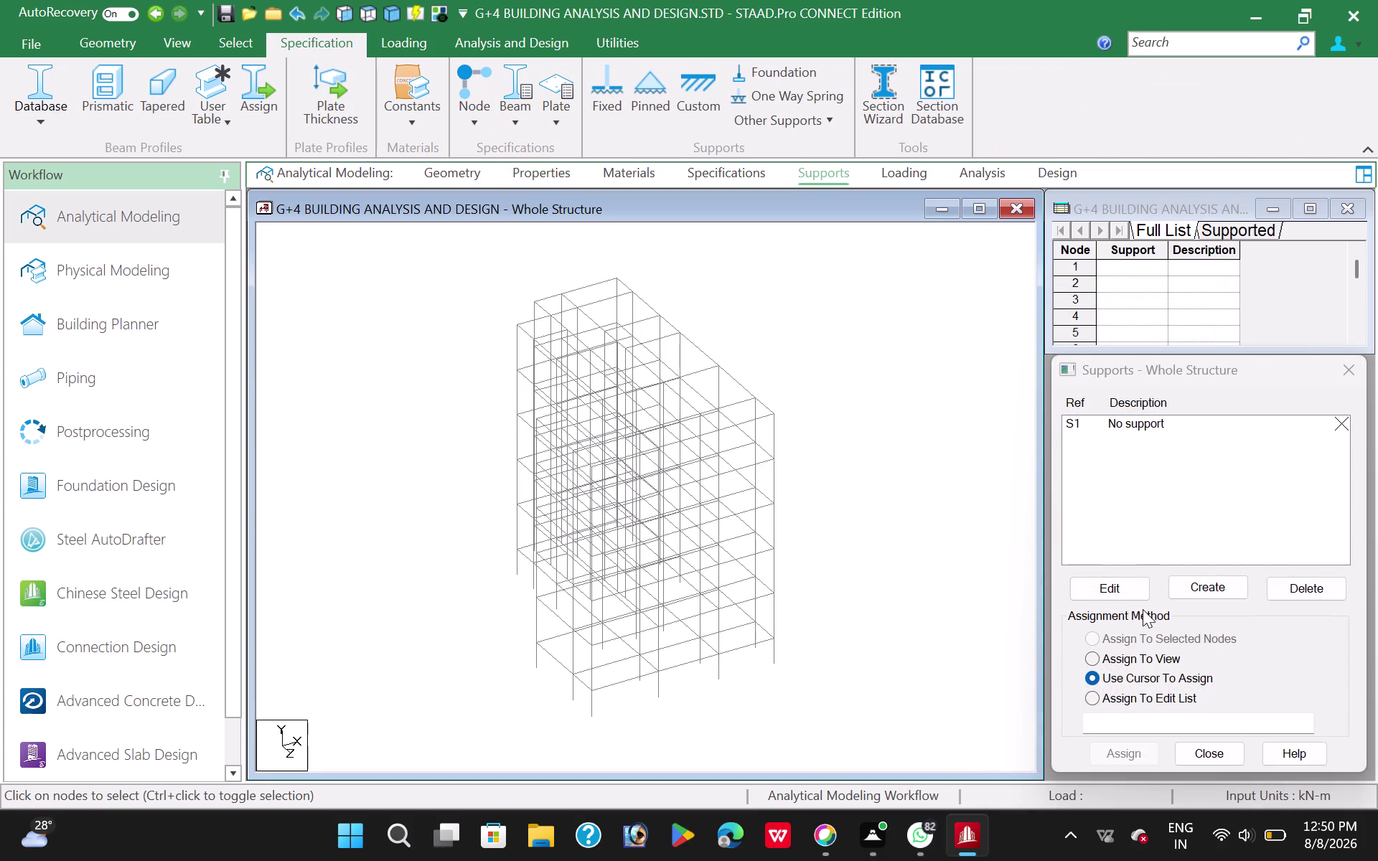
Create a fixed support definition and select Support 2.
click(1211, 579)
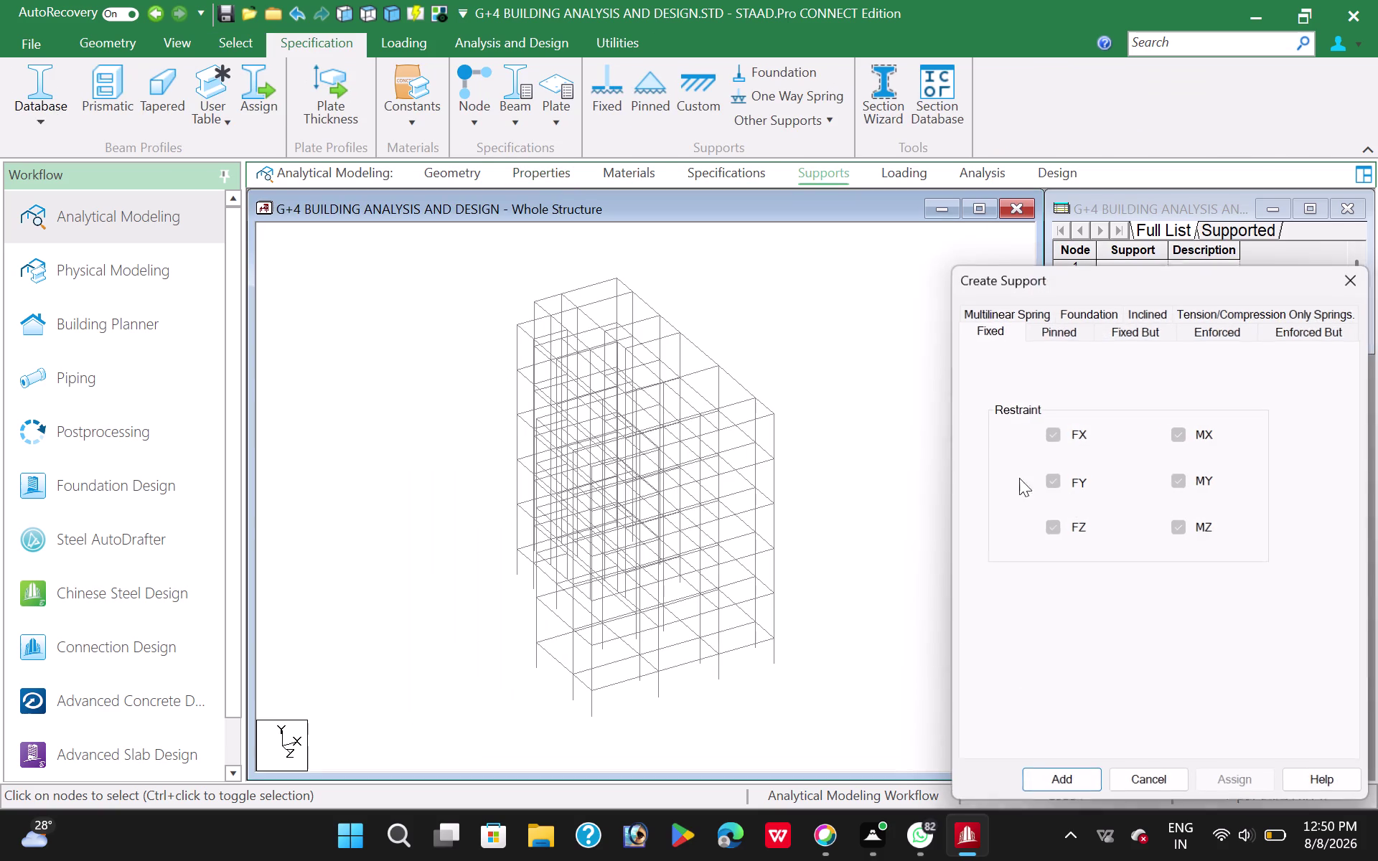
click(1061, 779)
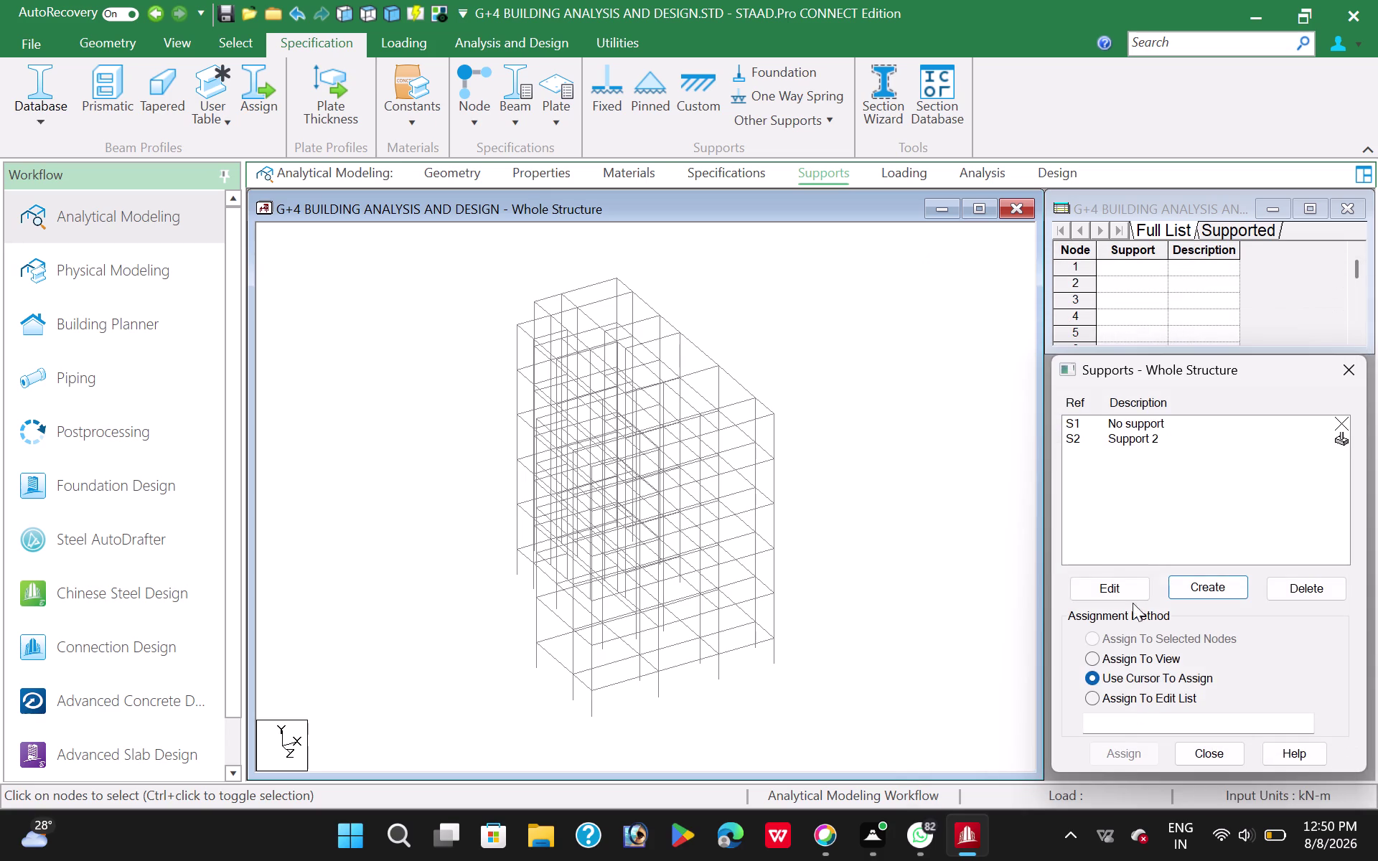
click(1134, 435)
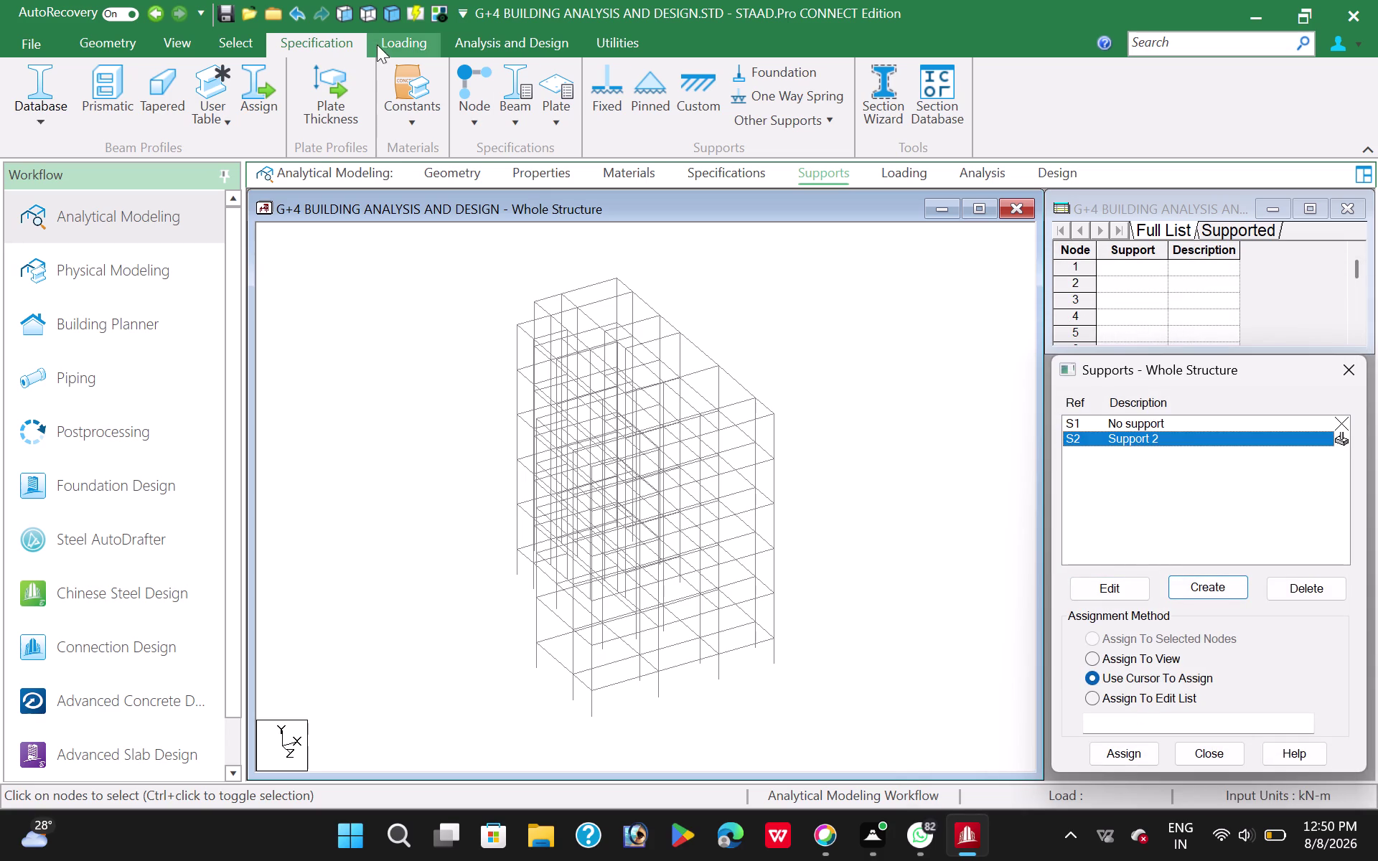
Assign fixed Support 2 to the frame's base nodes, selected in front view.
click(342, 12)
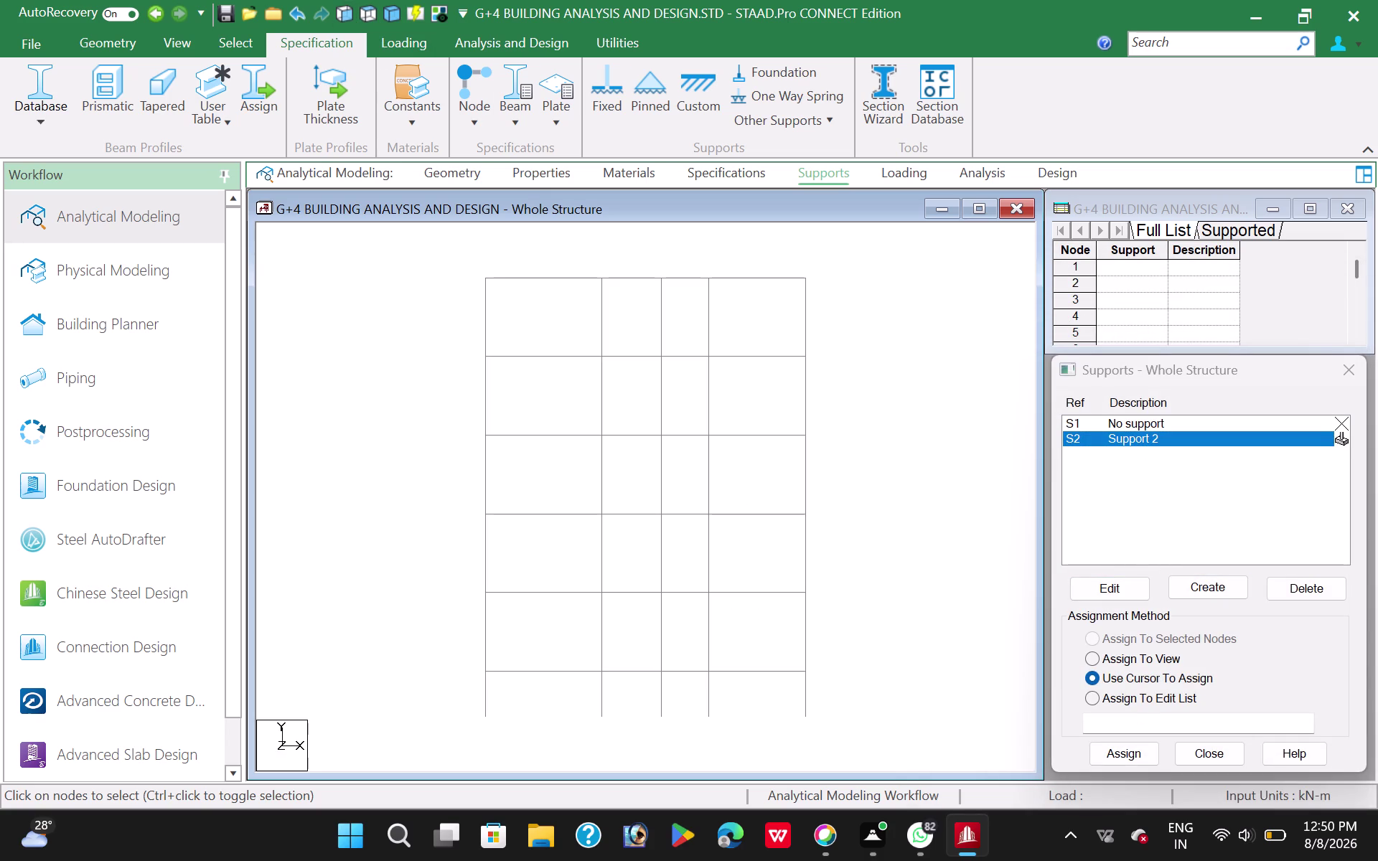
drag(445, 706, 852, 738)
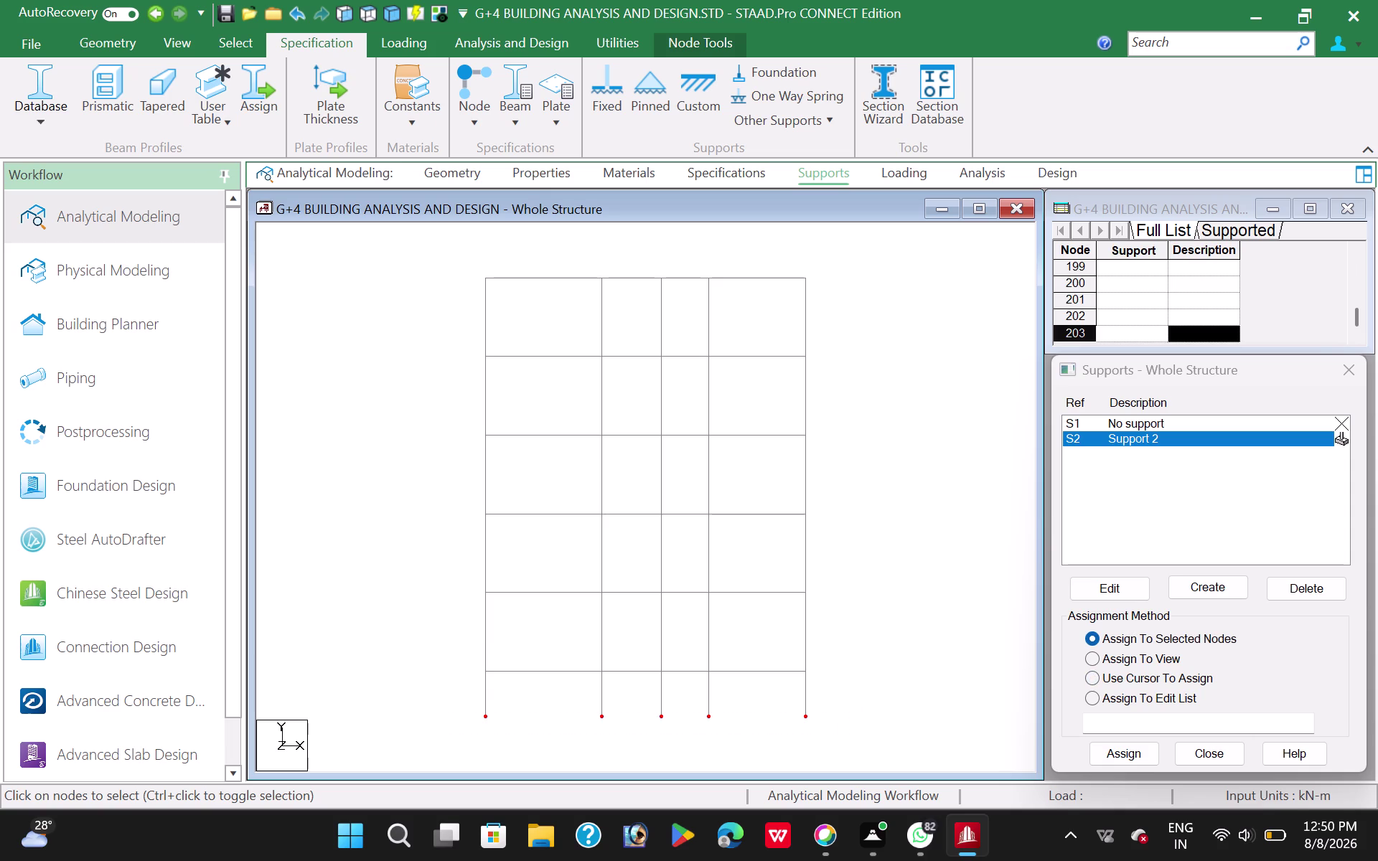
click(1130, 754)
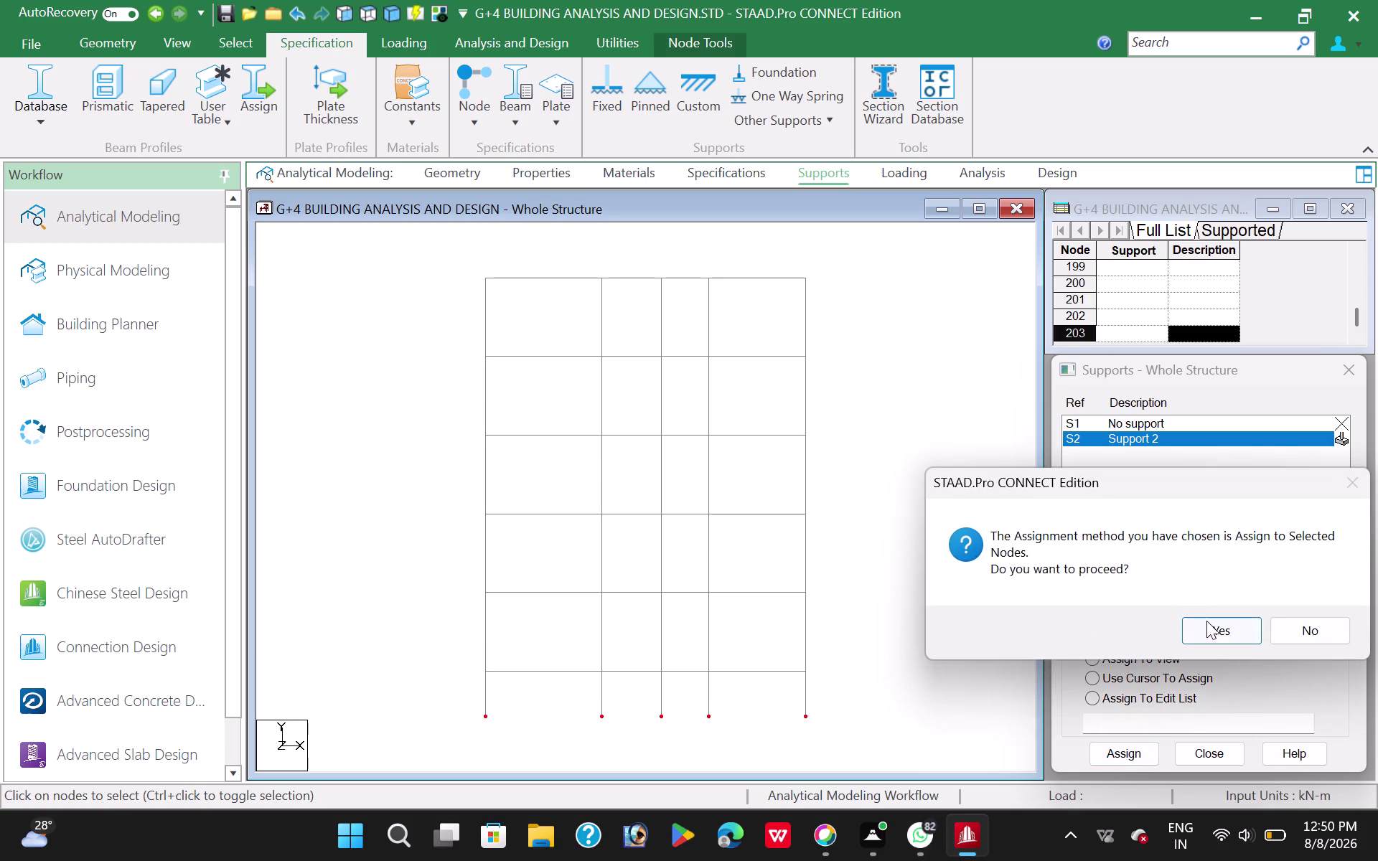
click(1208, 624)
click(862, 417)
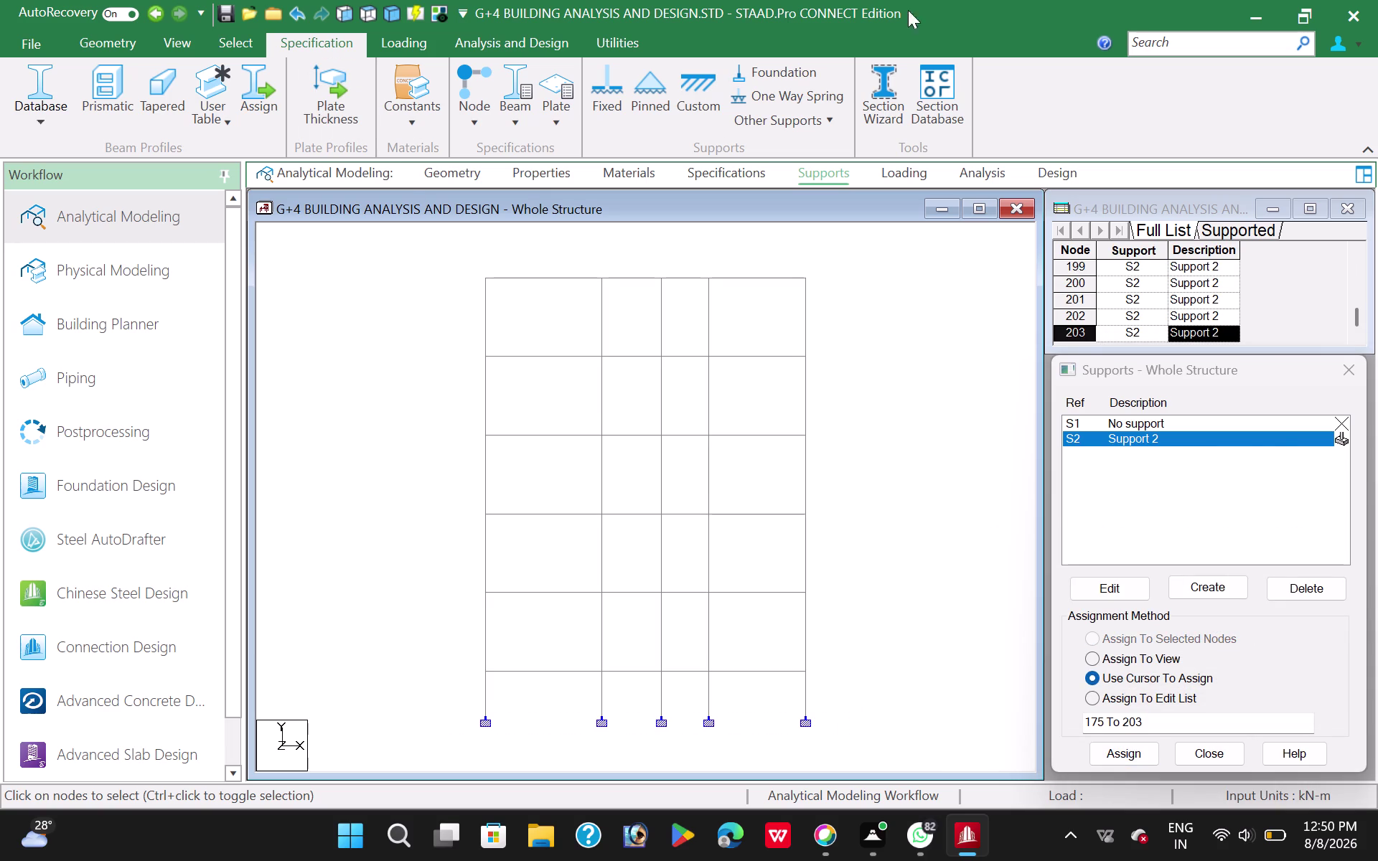
click(350, 16)
click(395, 16)
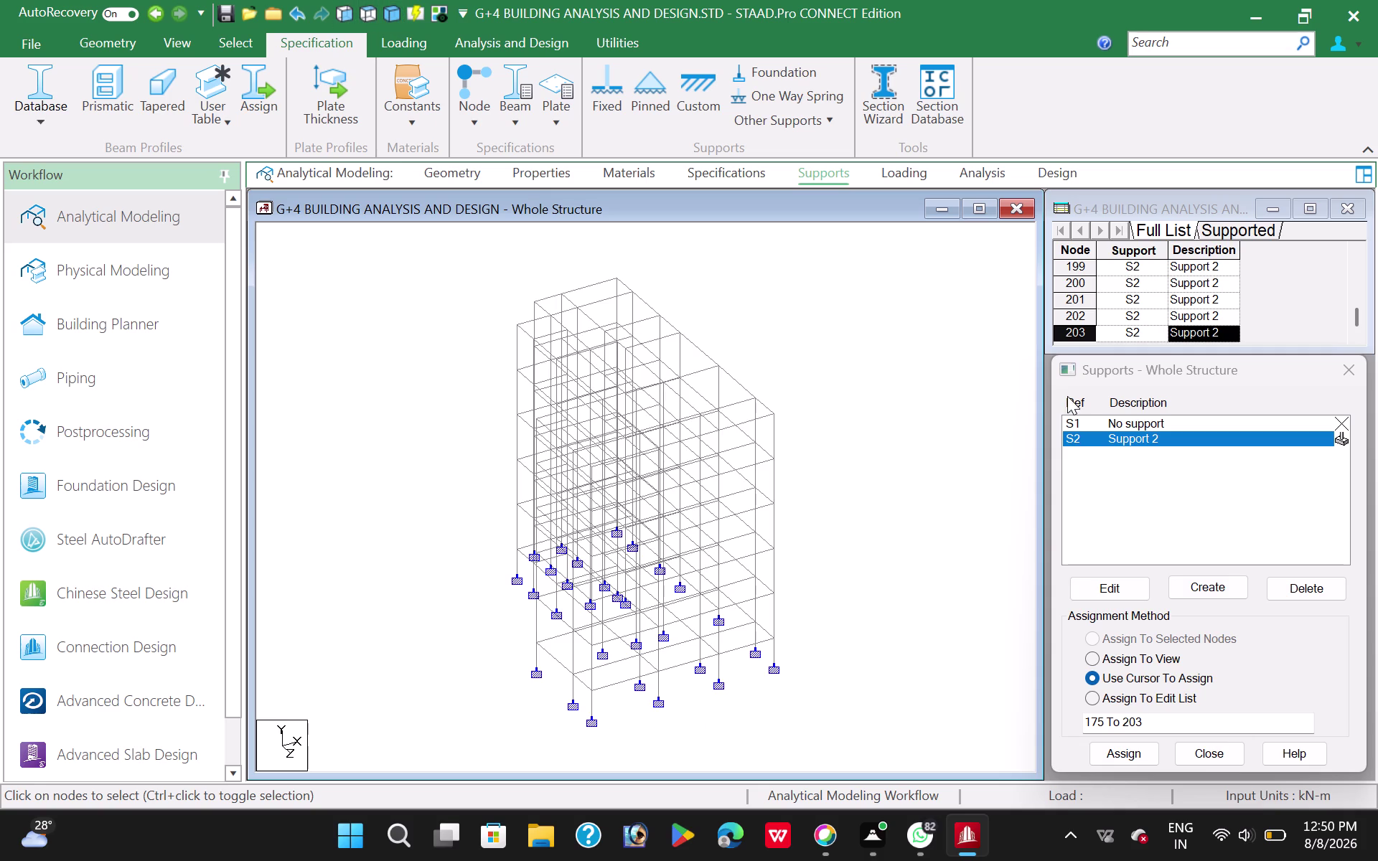
click(540, 171)
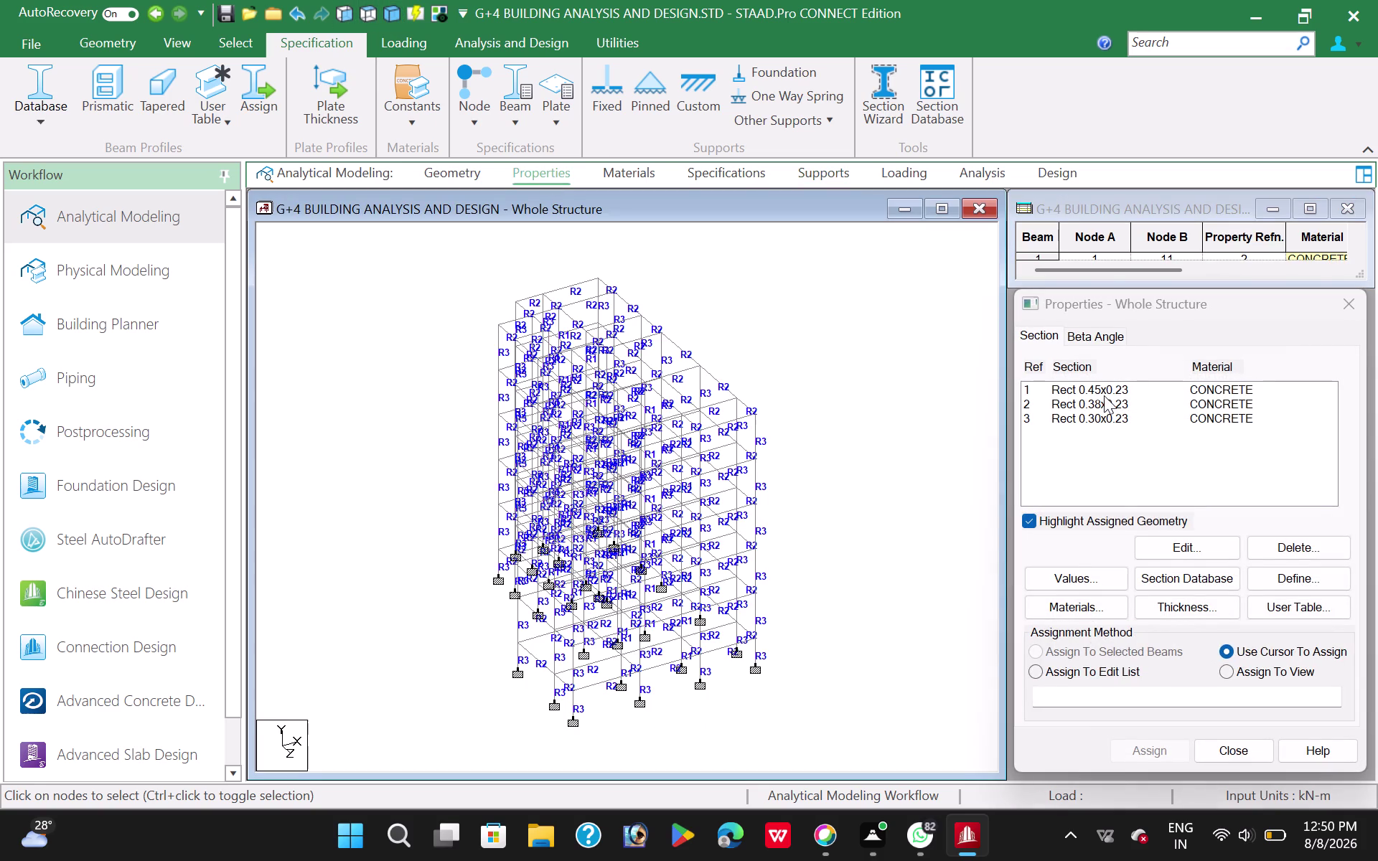
Create a 90-degree beta angle definition.
click(1104, 384)
click(1107, 399)
click(1108, 412)
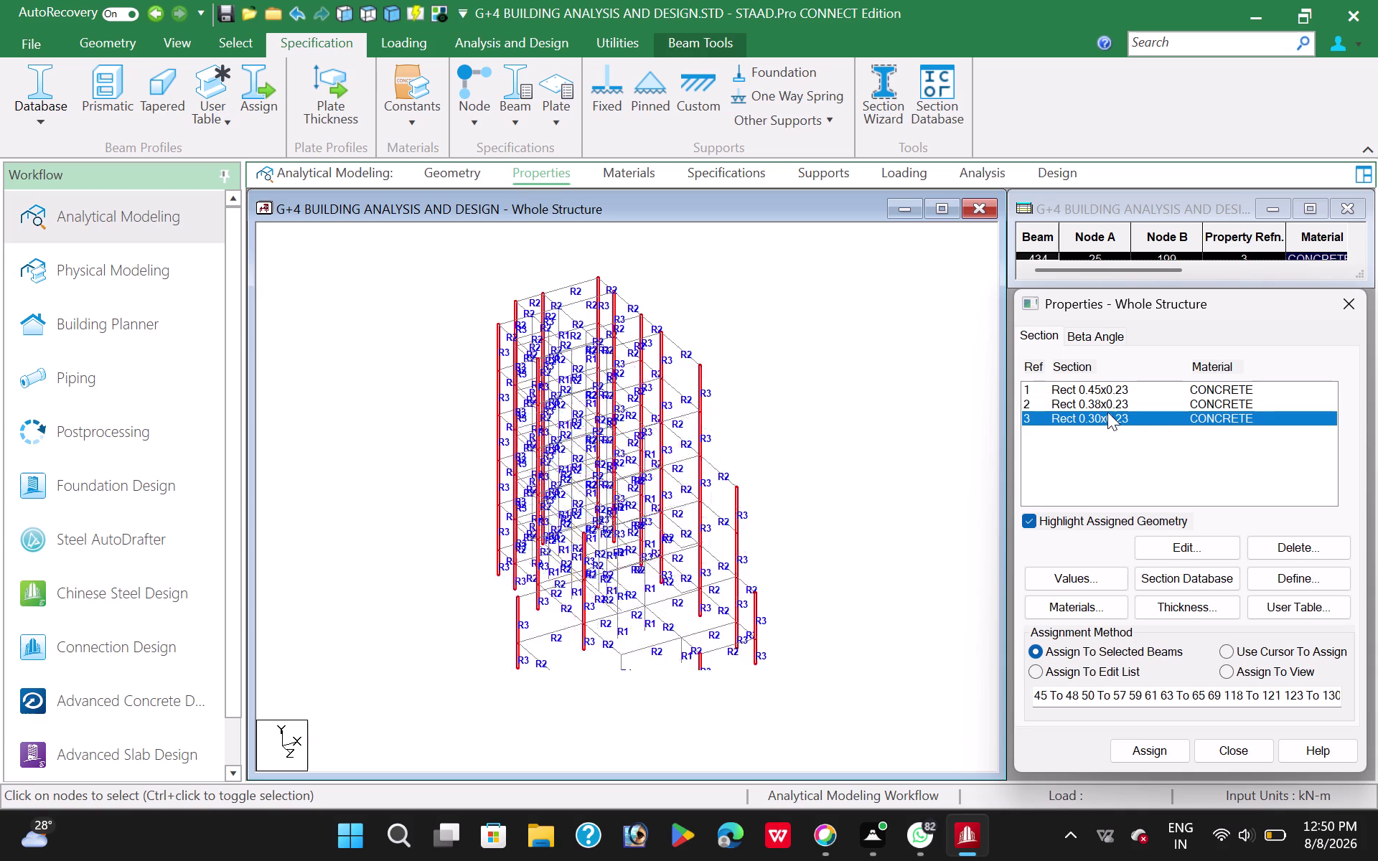
click(1088, 334)
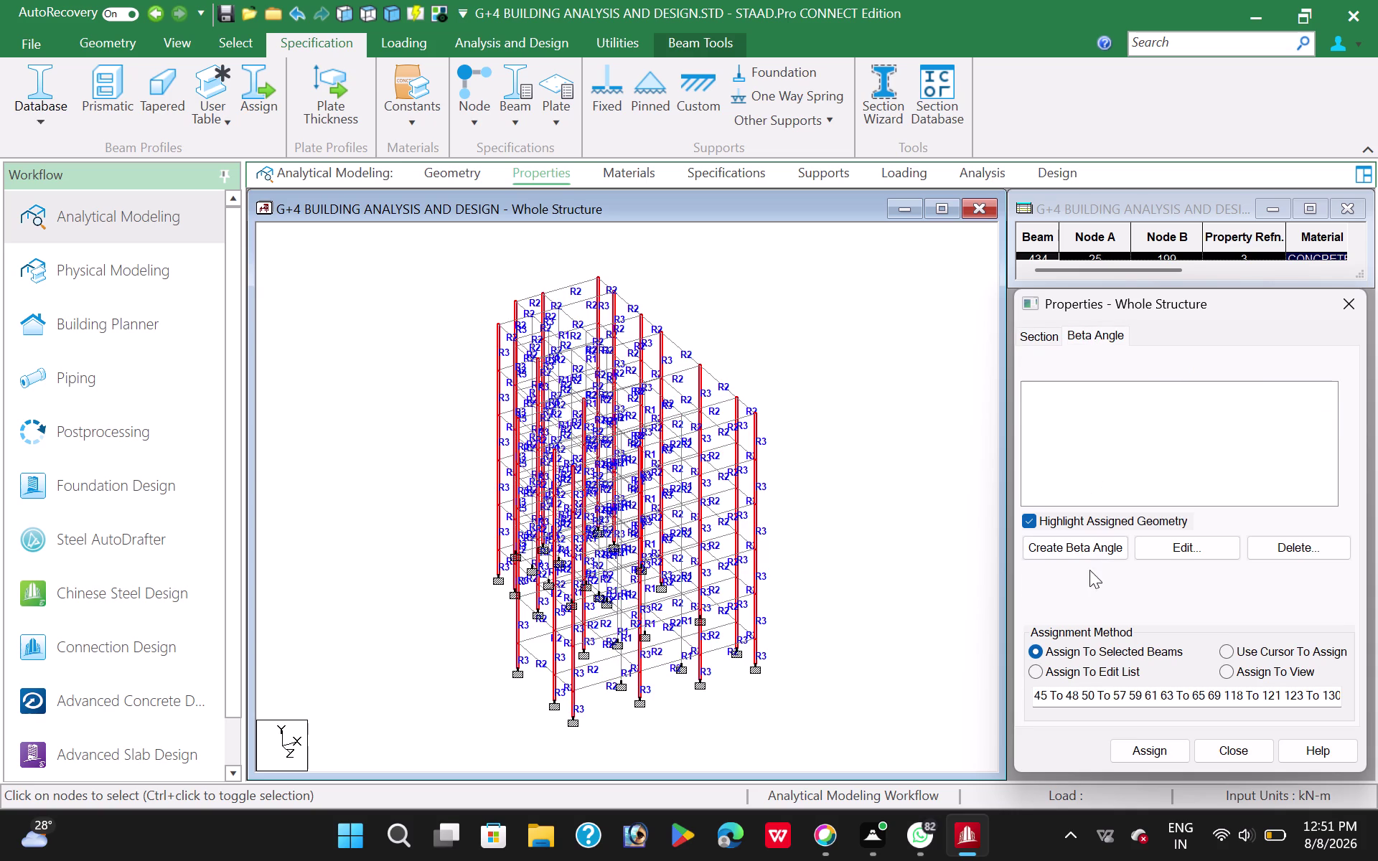
click(1097, 547)
drag(1232, 460, 1203, 480)
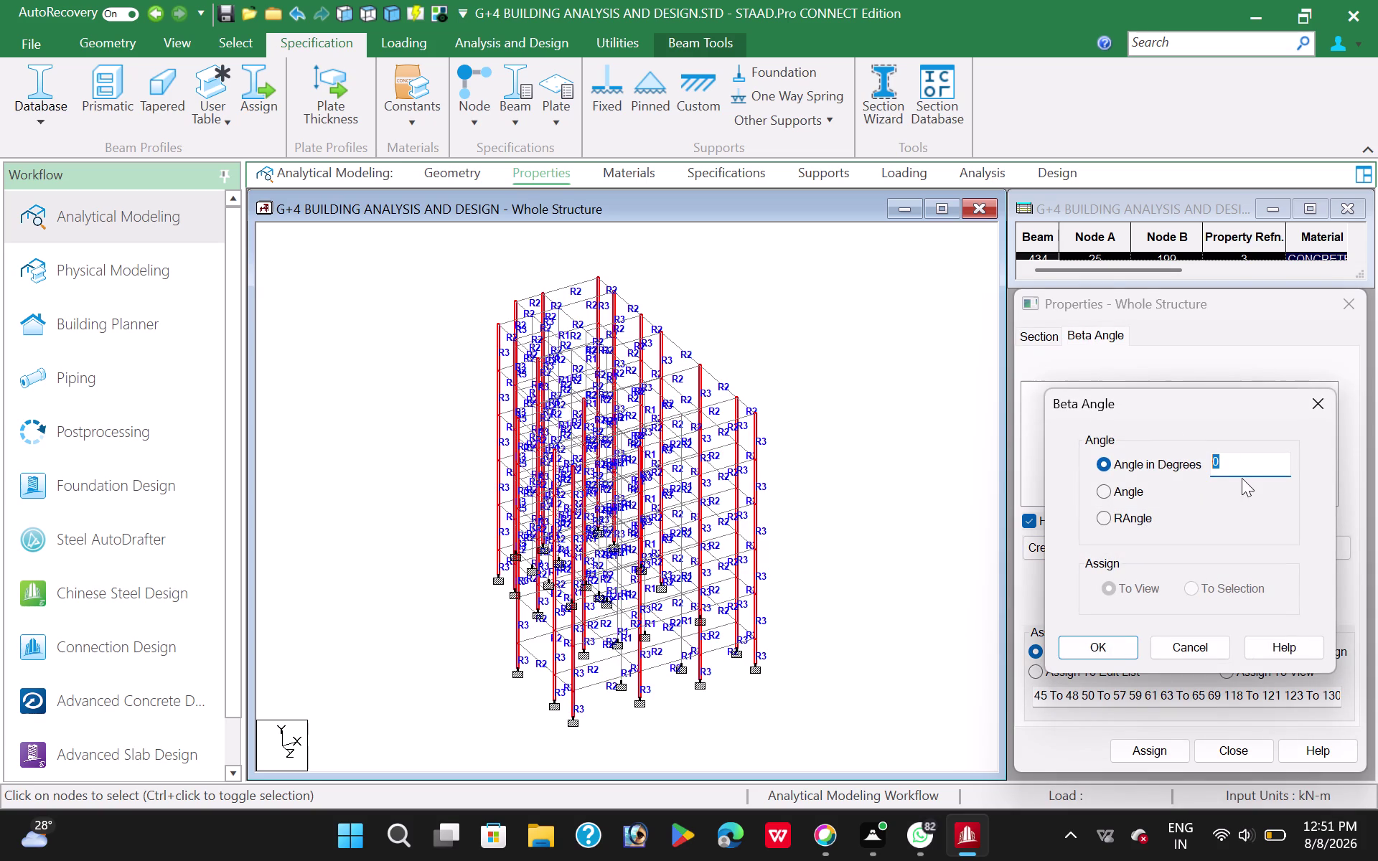
text(90)
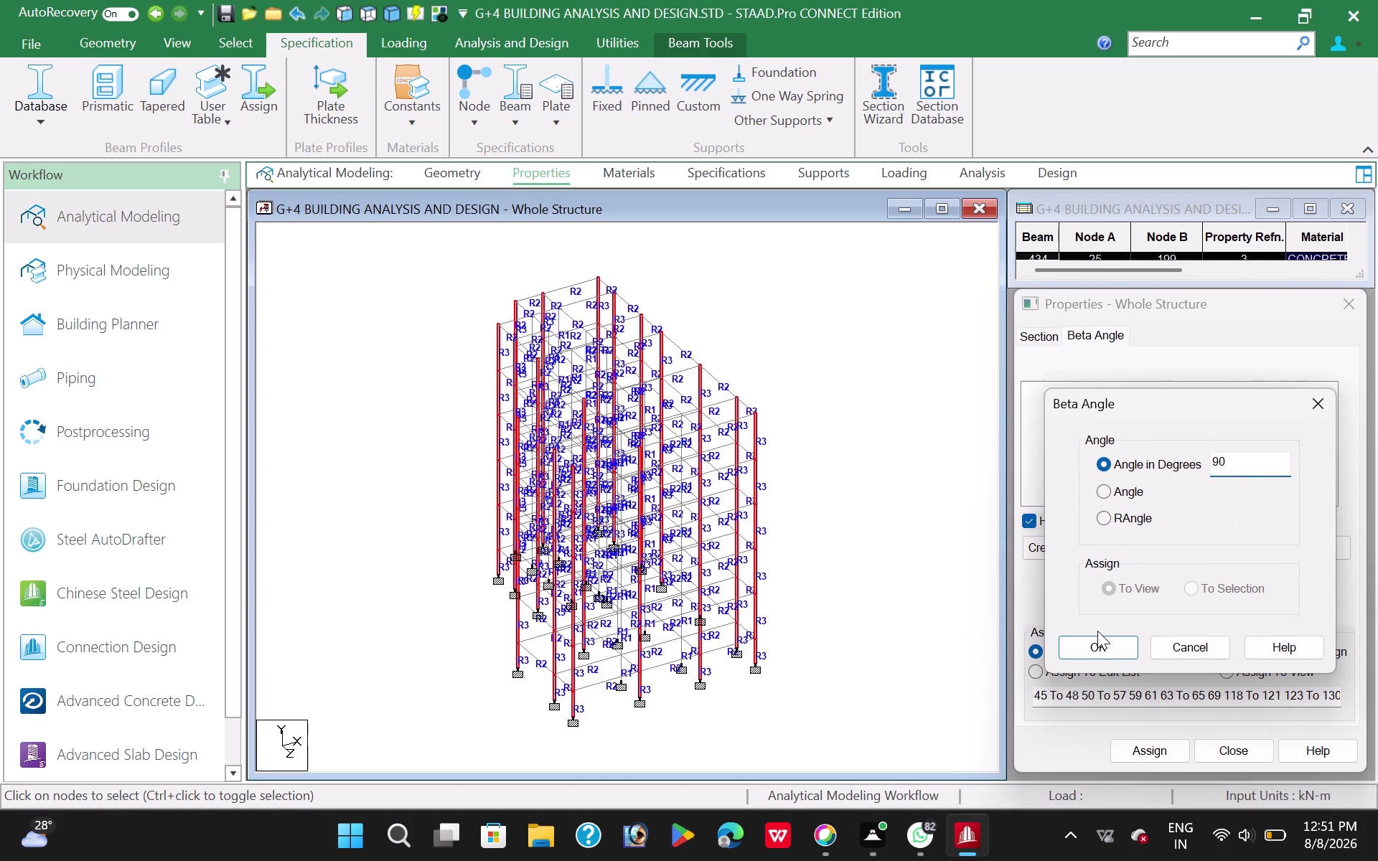
click(1097, 631)
click(1098, 639)
click(789, 309)
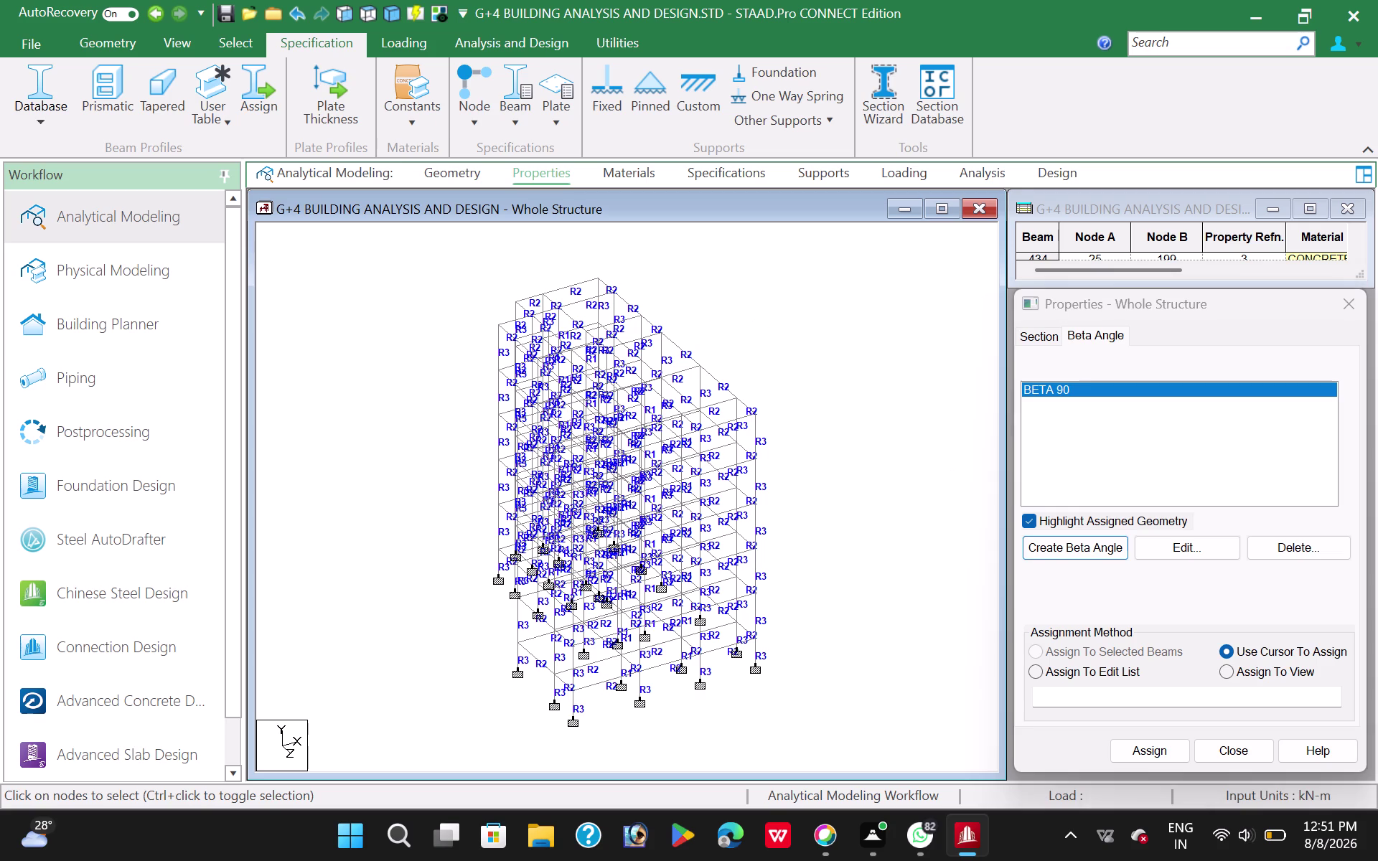
Select the first group of columns in plan view.
click(371, 18)
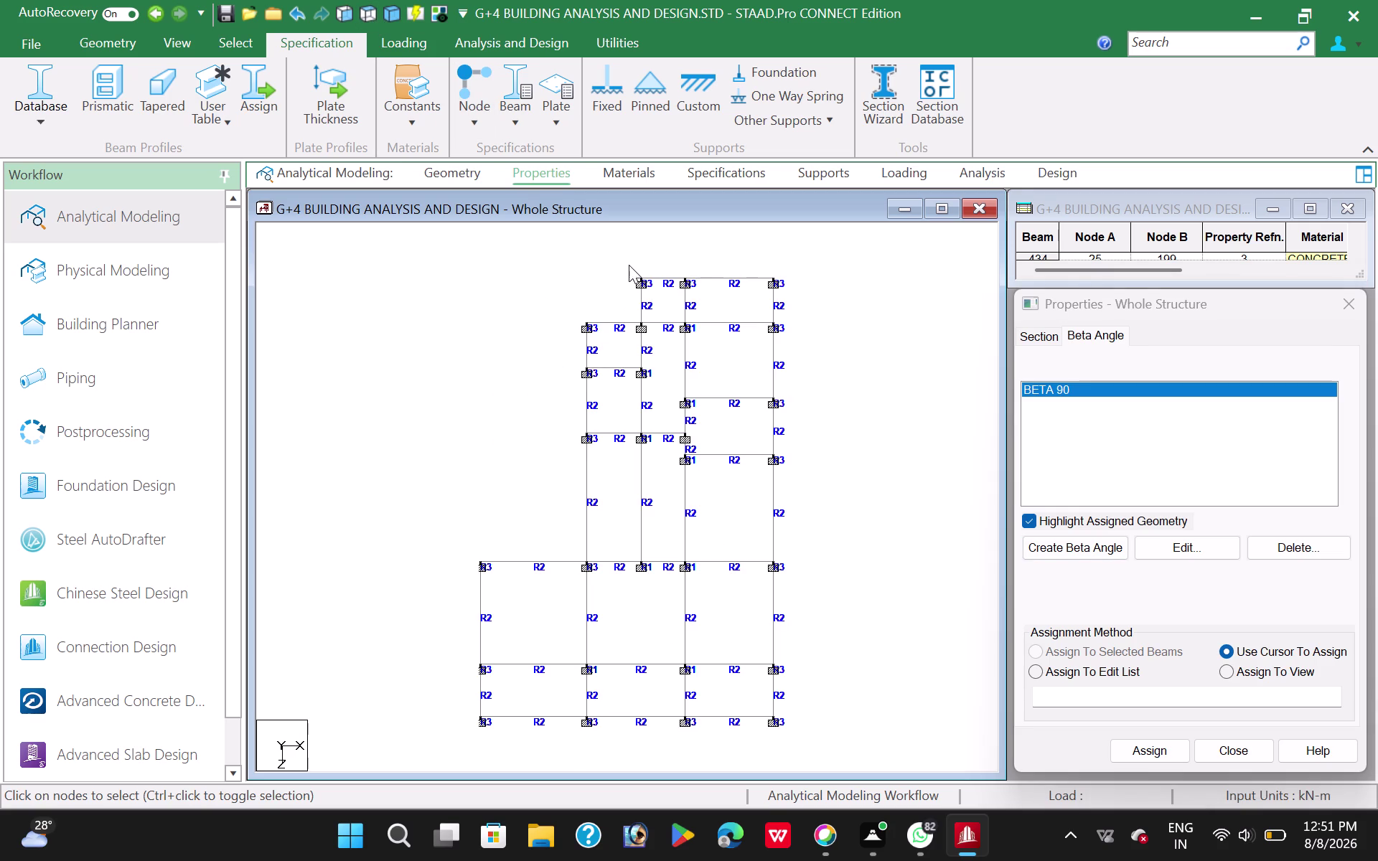
drag(629, 265, 649, 280)
drag(649, 280, 655, 289)
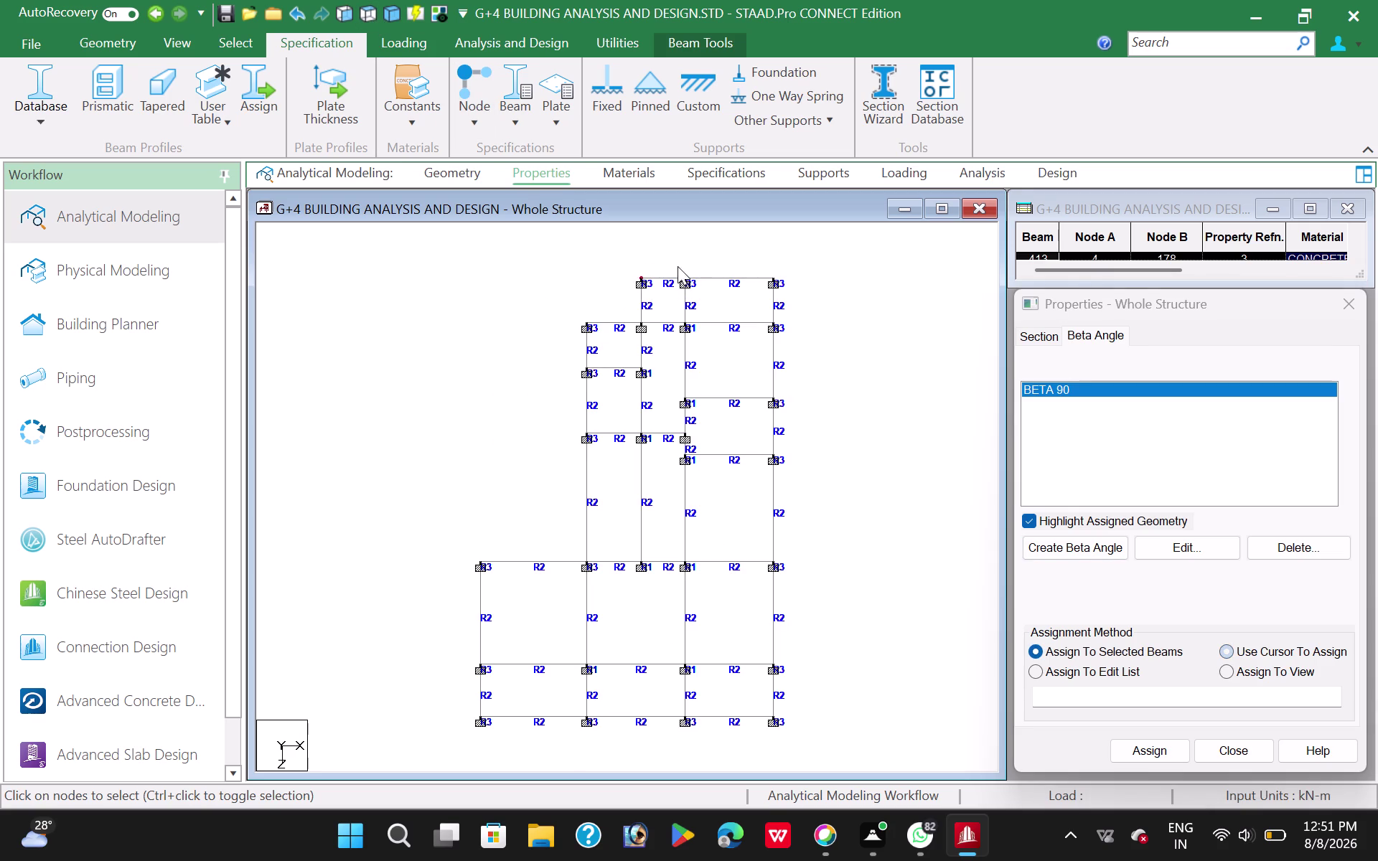
drag(678, 266, 694, 294)
drag(677, 449, 713, 481)
drag(466, 553, 517, 591)
drag(561, 548, 607, 582)
drag(674, 546, 699, 587)
drag(762, 551, 773, 559)
drag(772, 559, 793, 585)
drag(757, 655, 805, 691)
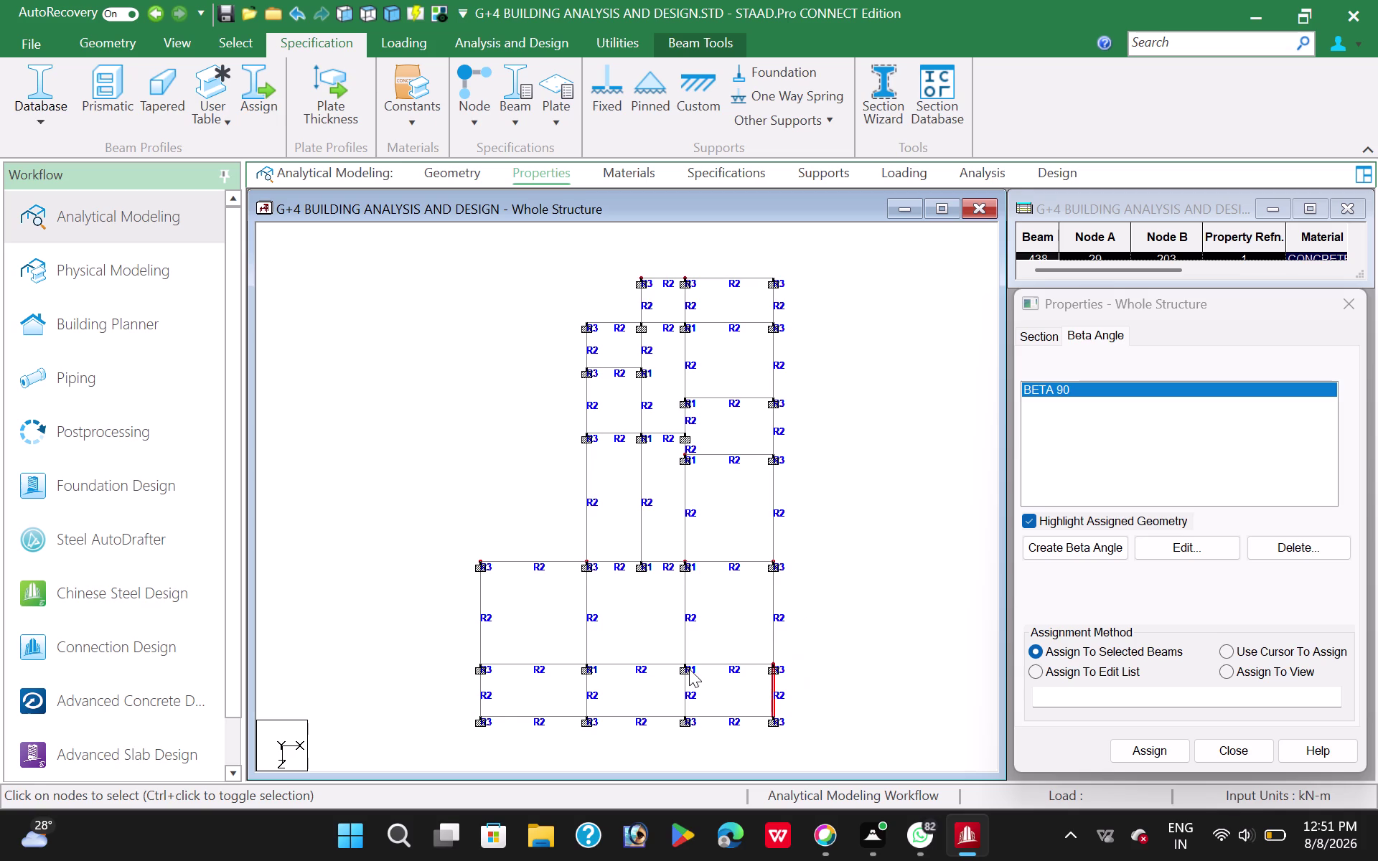
Add the bottom-row columns and refine the column selection.
drag(668, 647, 708, 683)
drag(573, 653, 624, 700)
drag(464, 648, 498, 691)
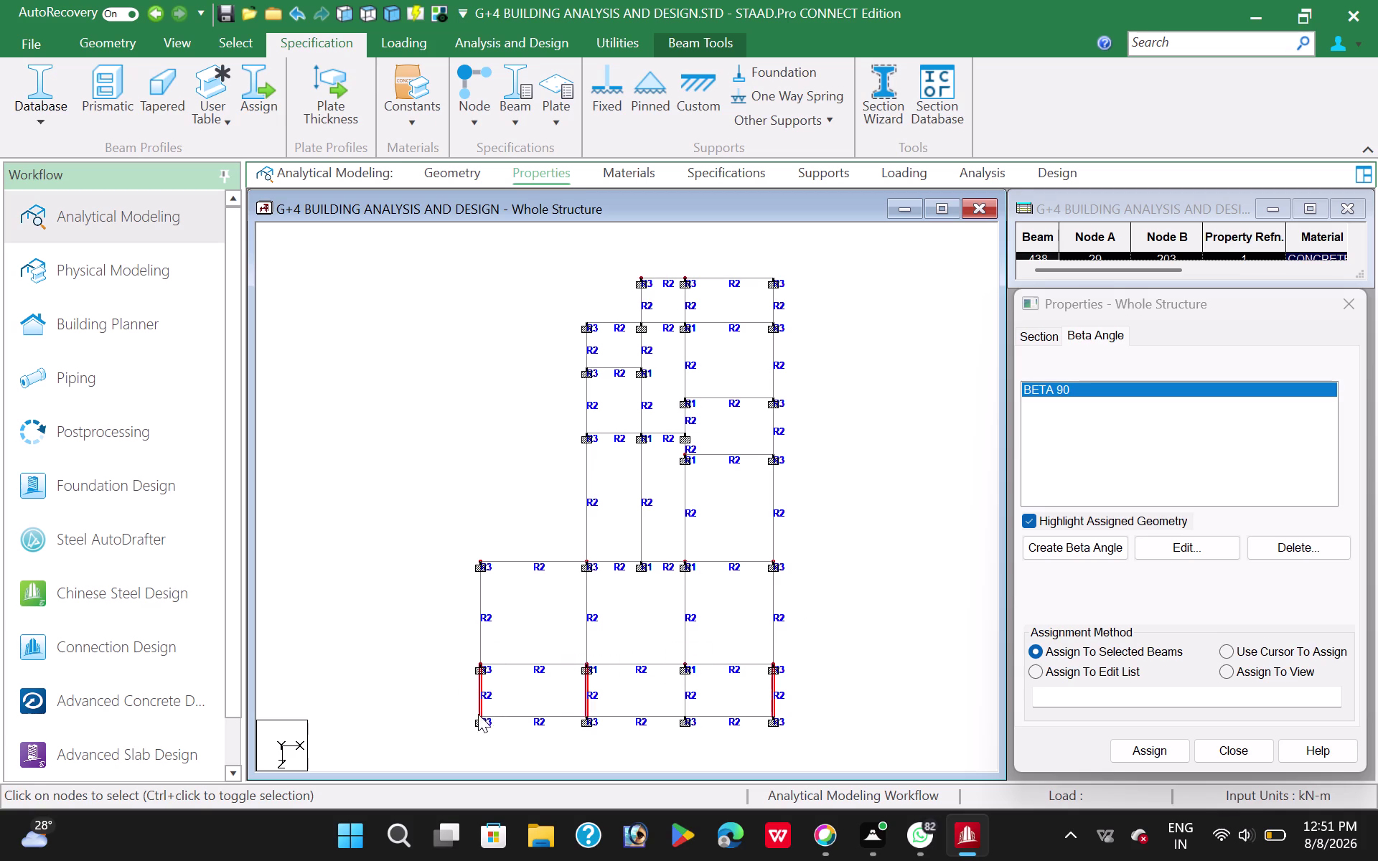
click(482, 699)
drag(470, 702, 499, 732)
drag(572, 697, 597, 738)
click(584, 704)
drag(676, 705, 690, 733)
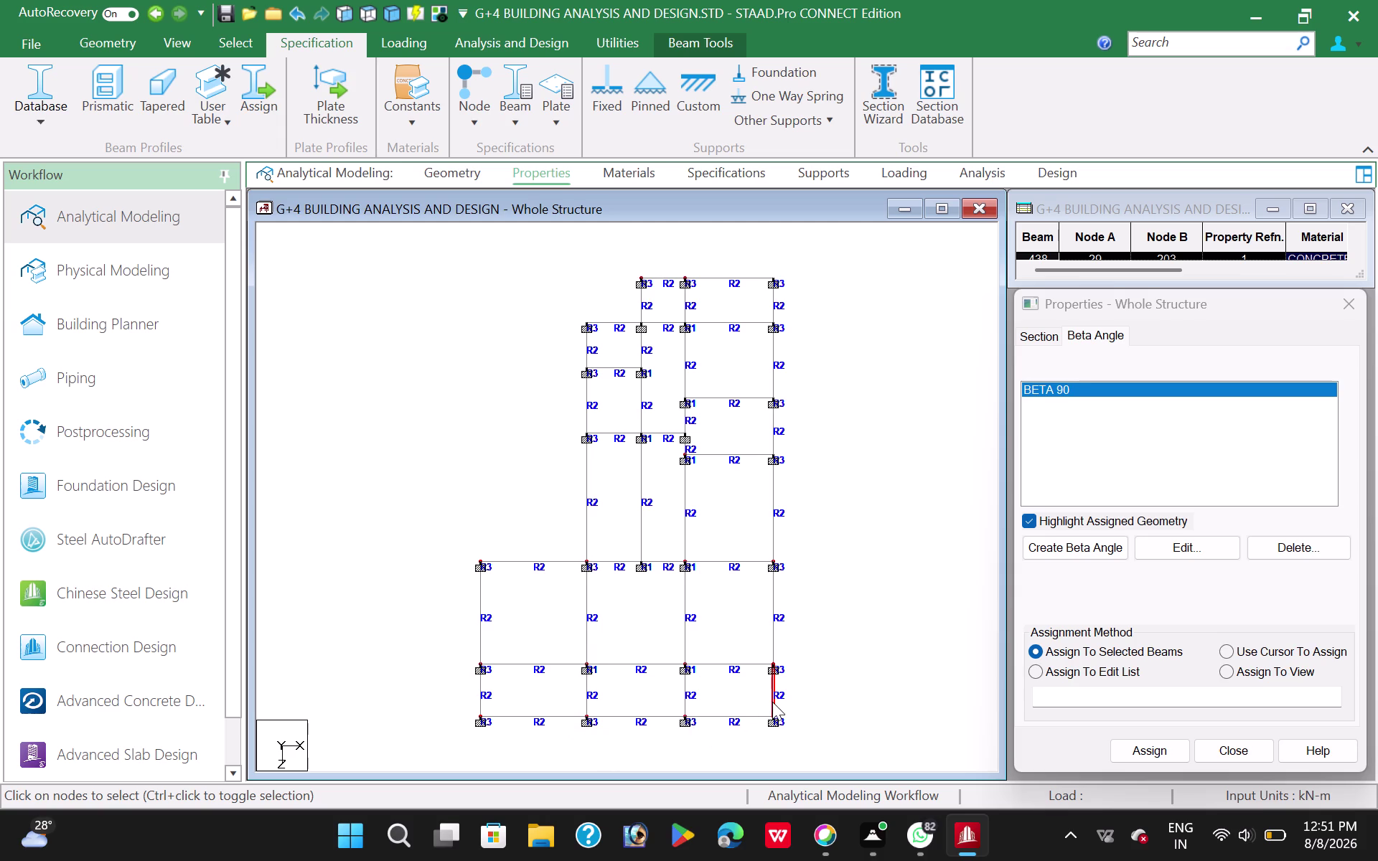
click(772, 702)
drag(770, 703, 785, 733)
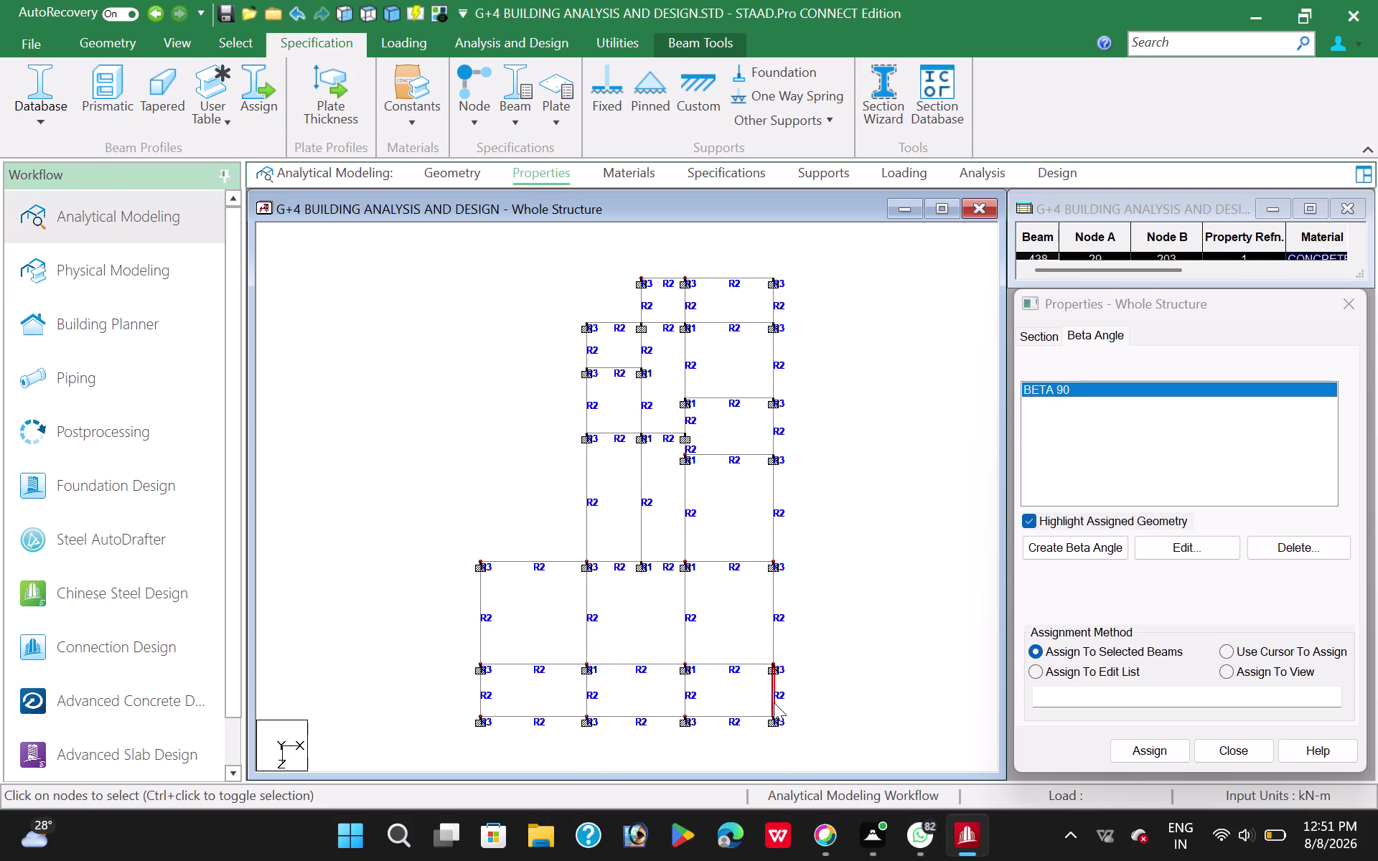
click(774, 703)
drag(761, 707, 784, 731)
Assign the 90° beta angle to the selected columns.
click(1152, 753)
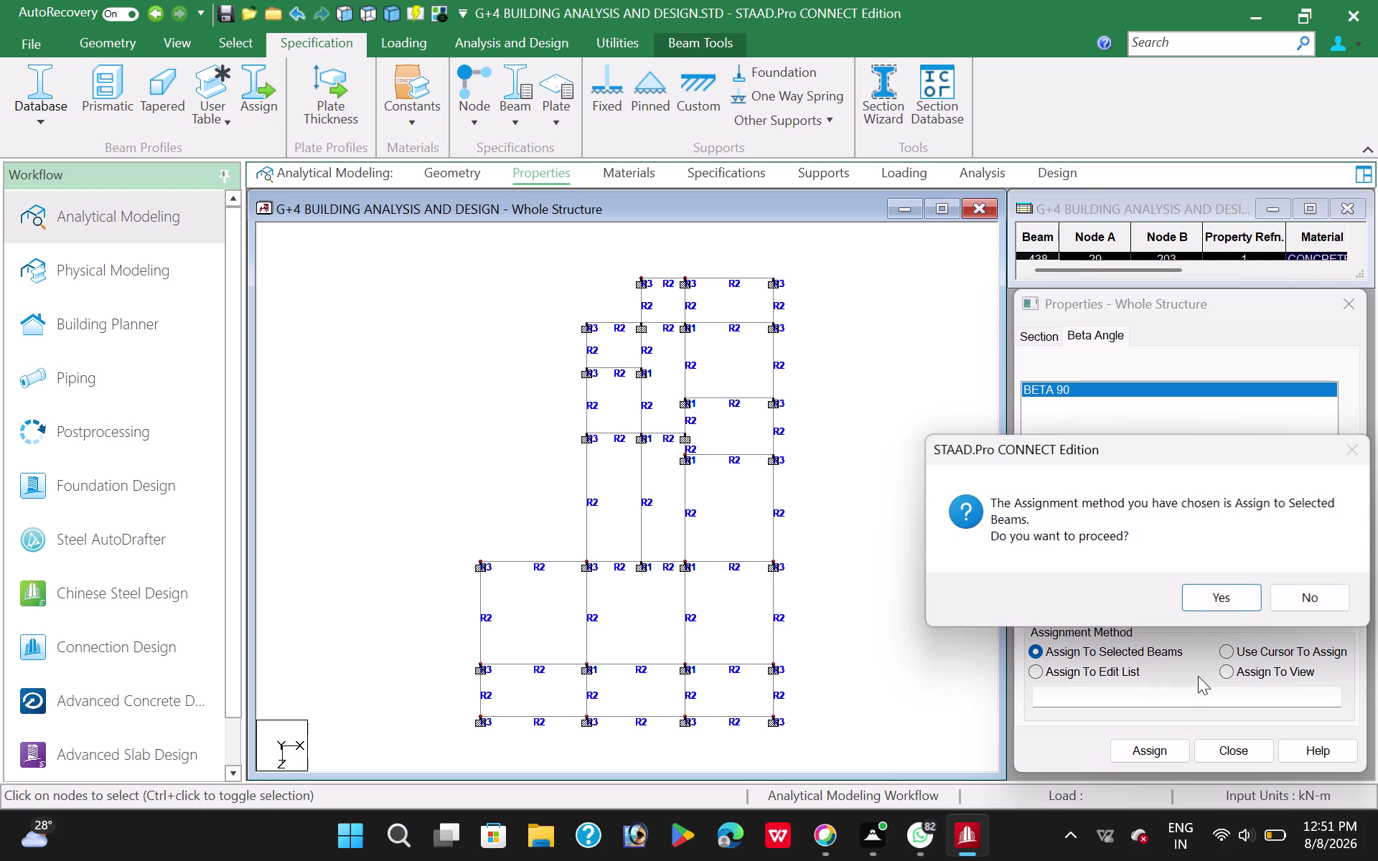
click(1237, 600)
click(867, 443)
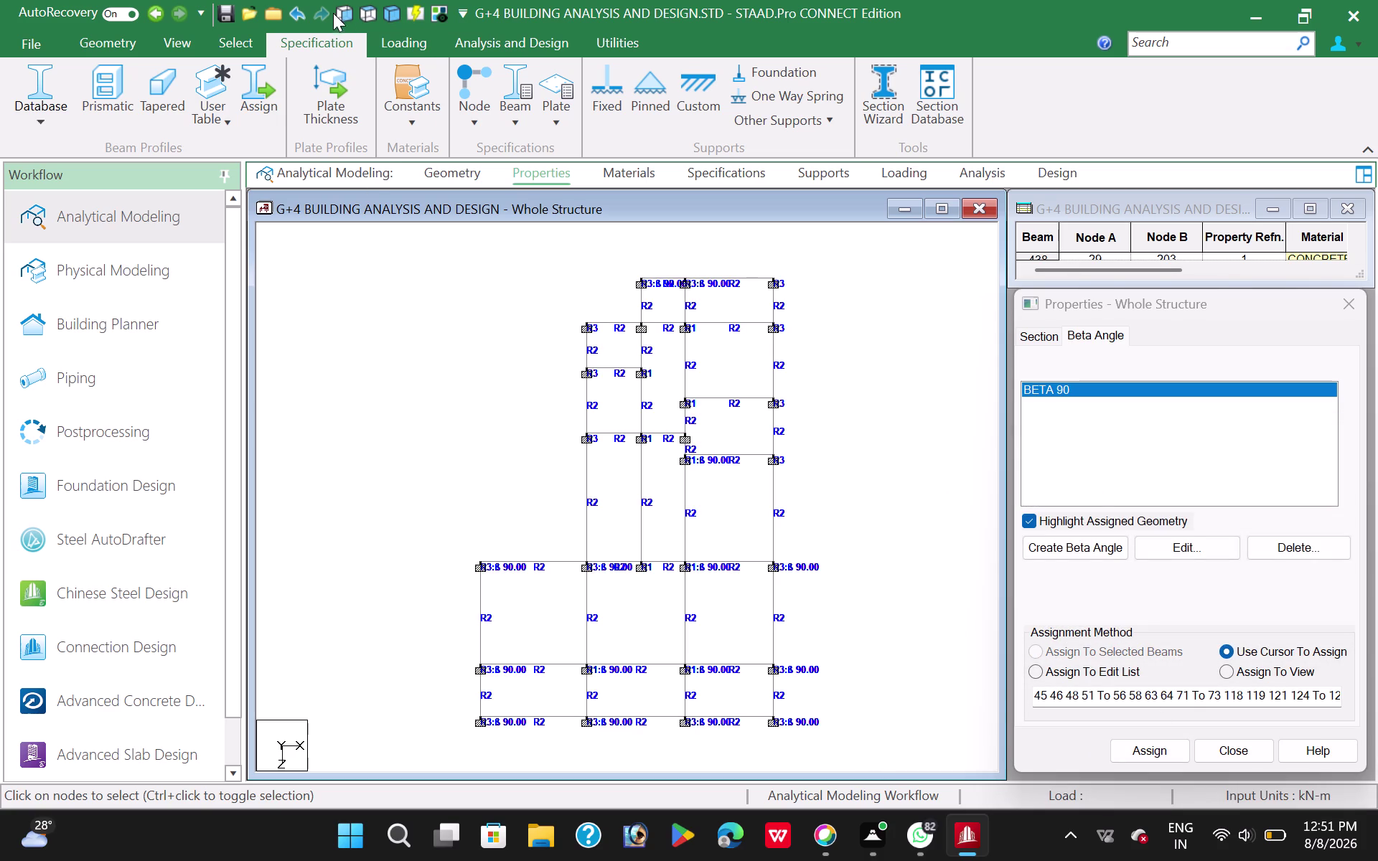
Select the columns to be removed in plan view.
click(369, 14)
drag(631, 553, 638, 569)
drag(638, 569, 653, 587)
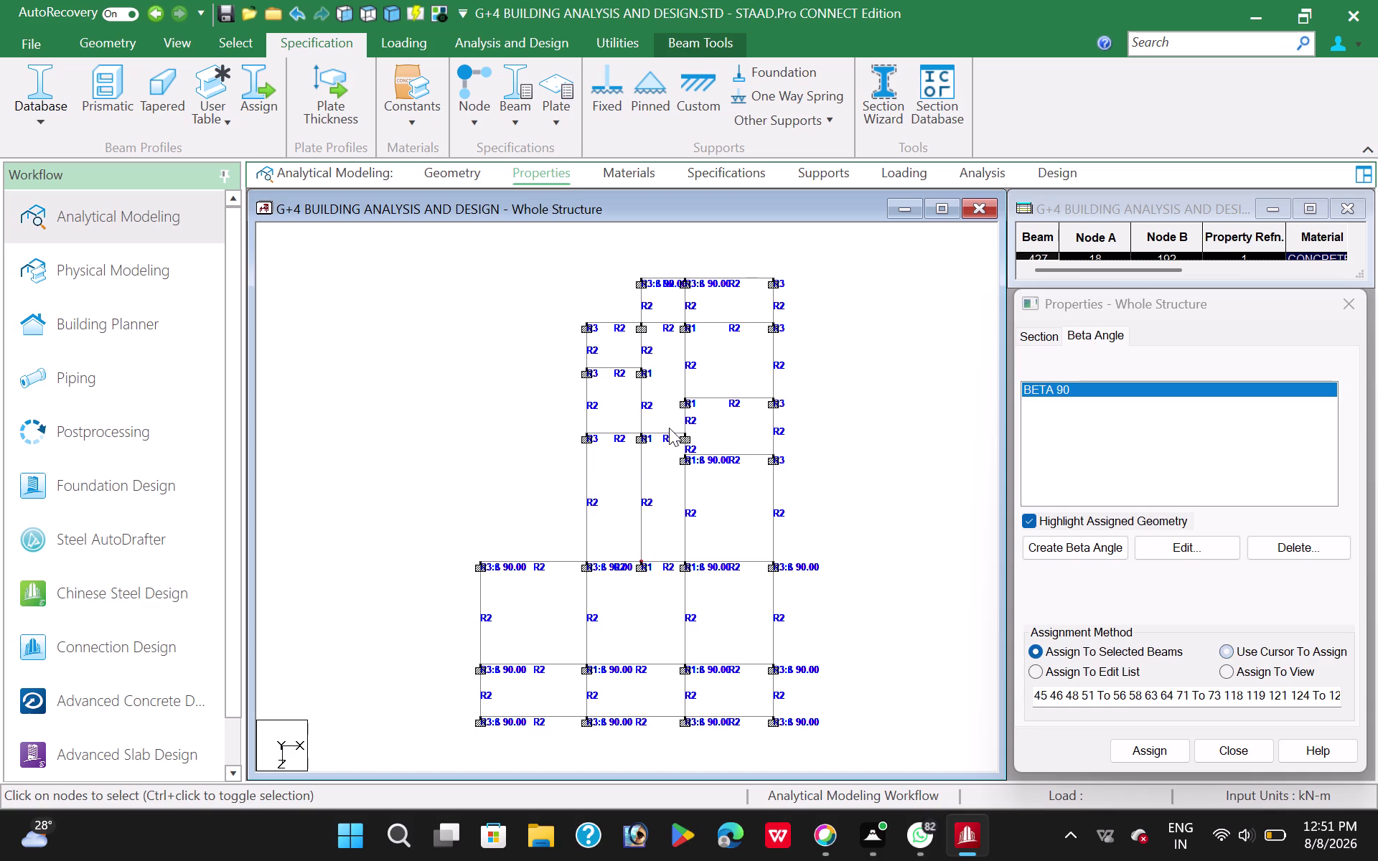
drag(678, 422, 694, 451)
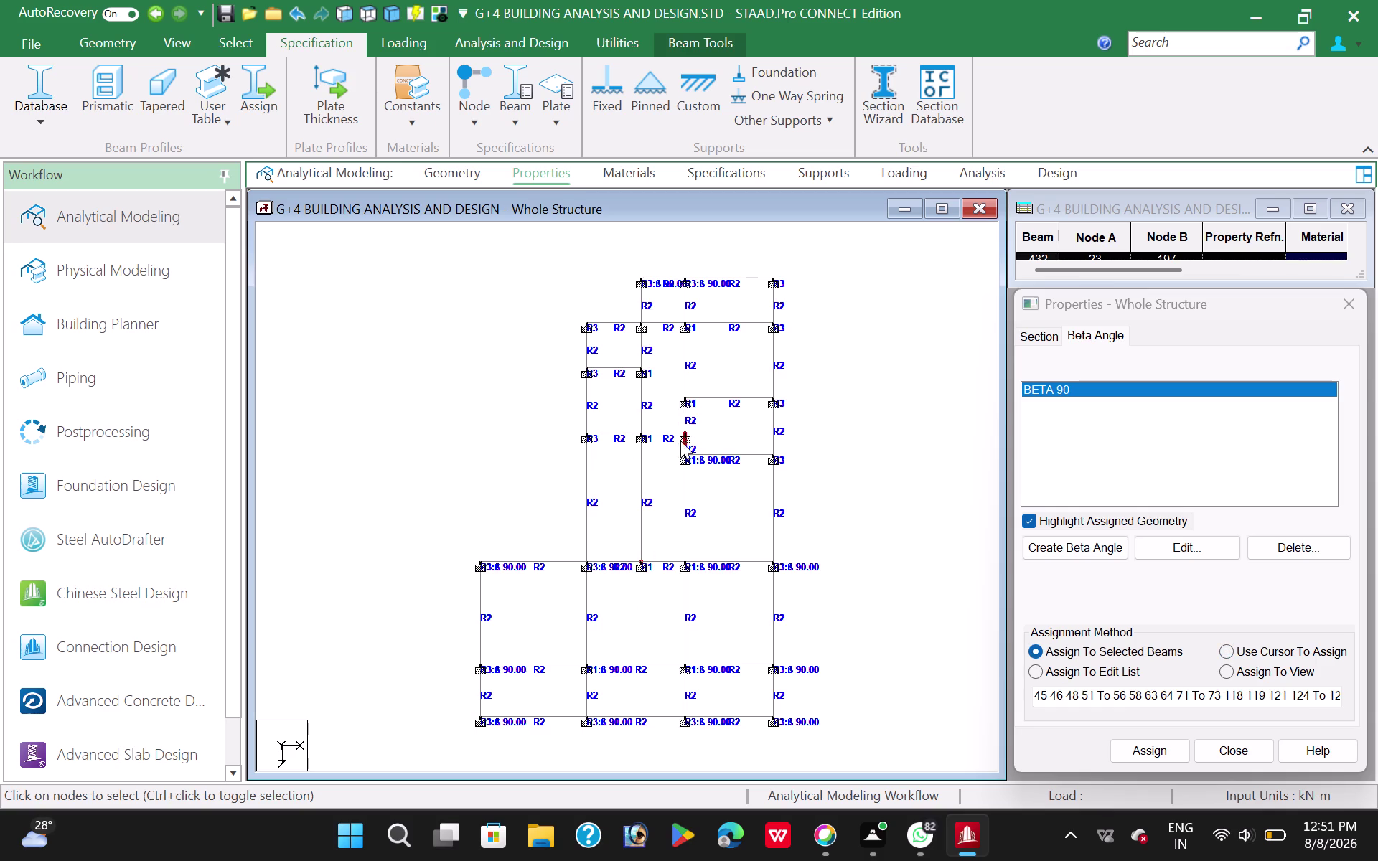
click(685, 447)
drag(627, 355, 648, 392)
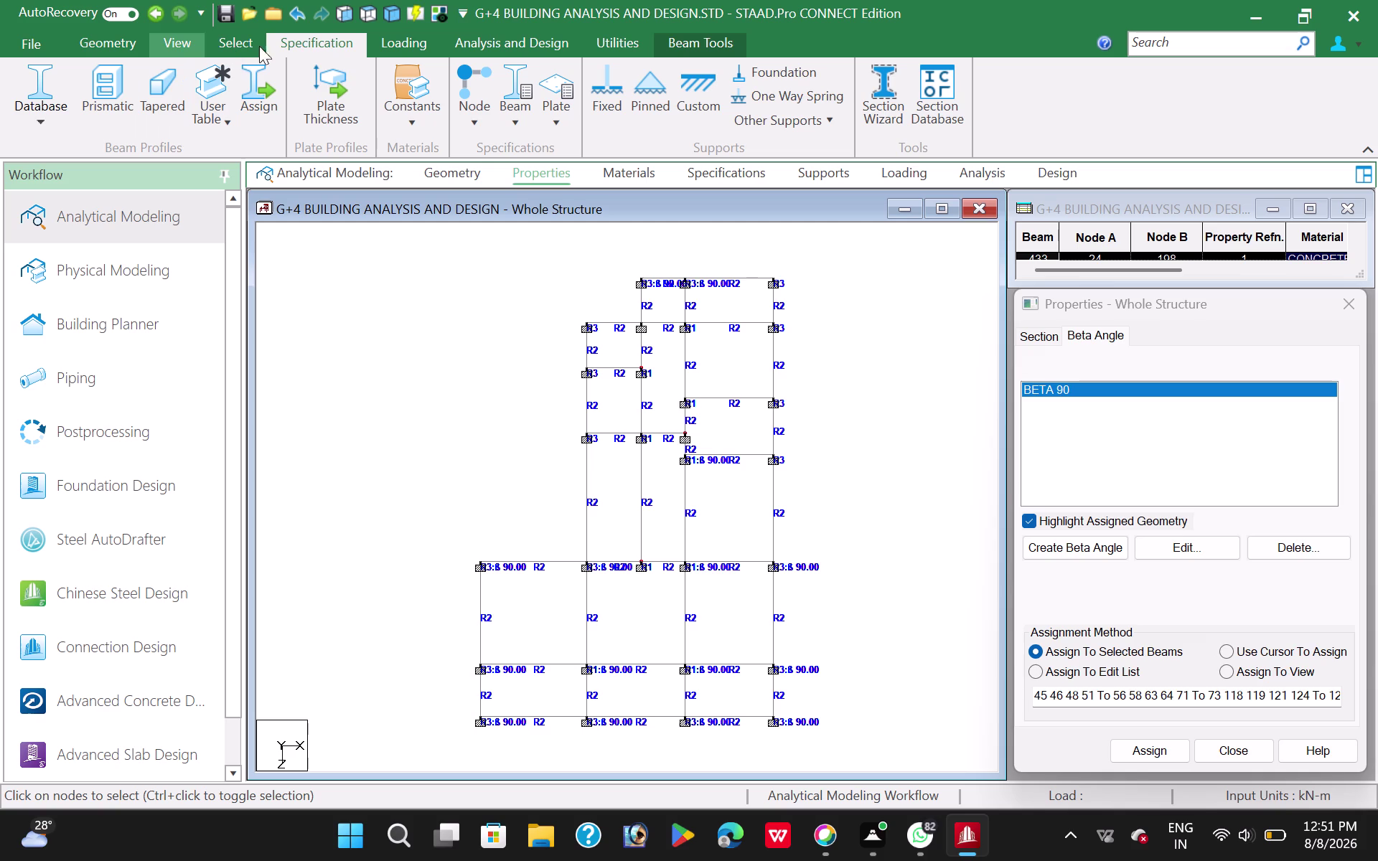
Cut the selected members from the isometric frame and delete their orphaned nodes.
click(385, 18)
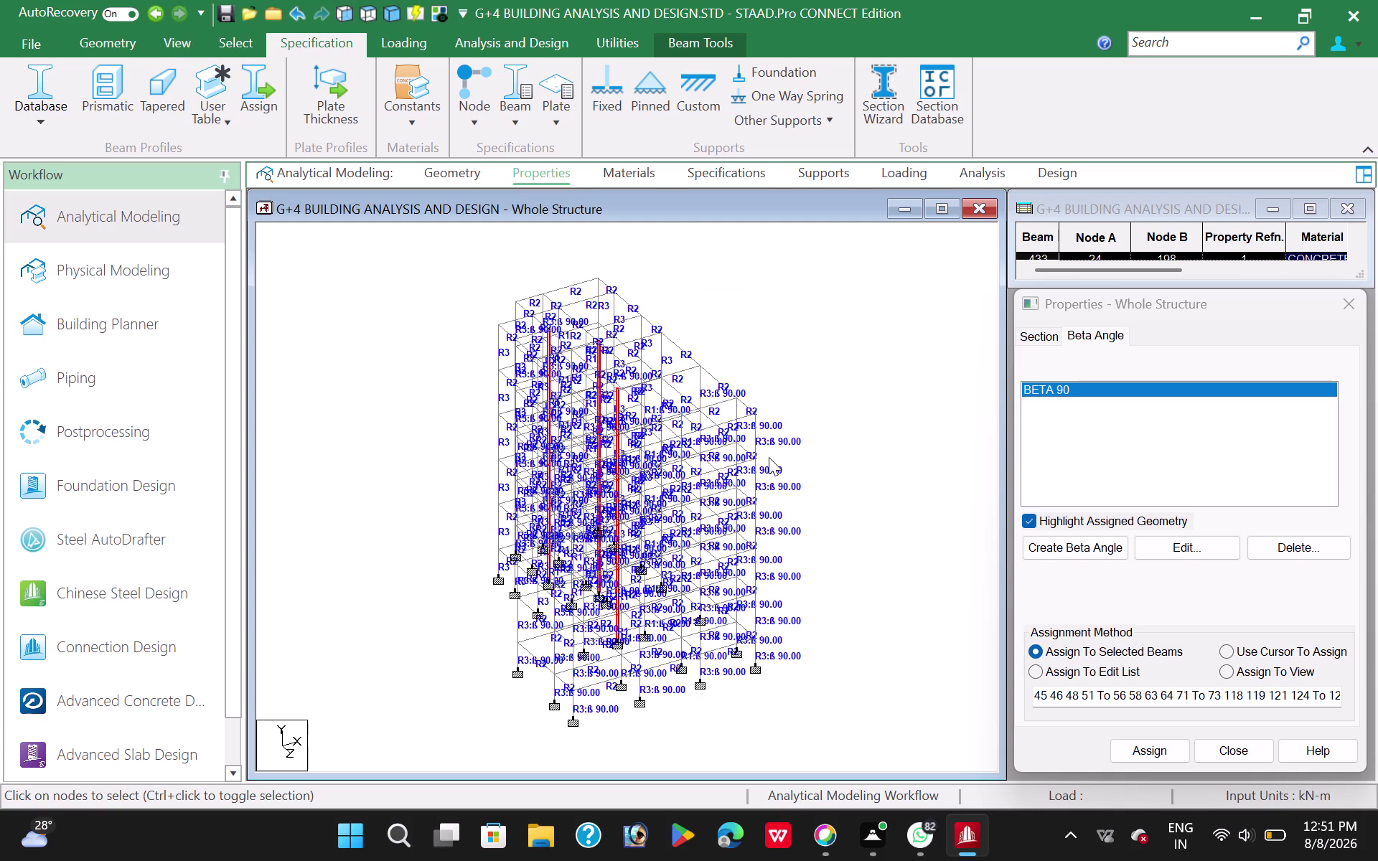
right_click(809, 368)
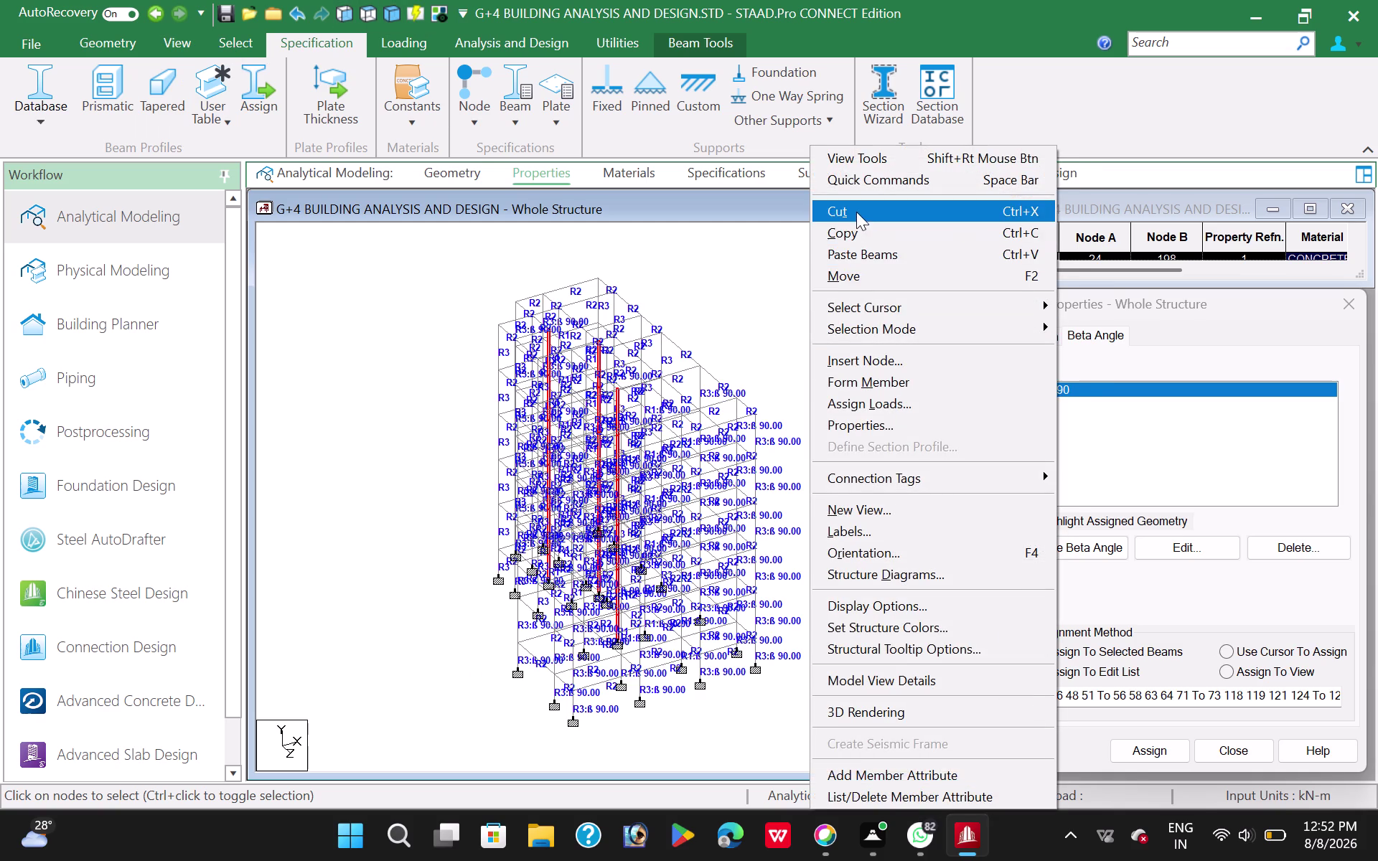
click(857, 211)
click(751, 469)
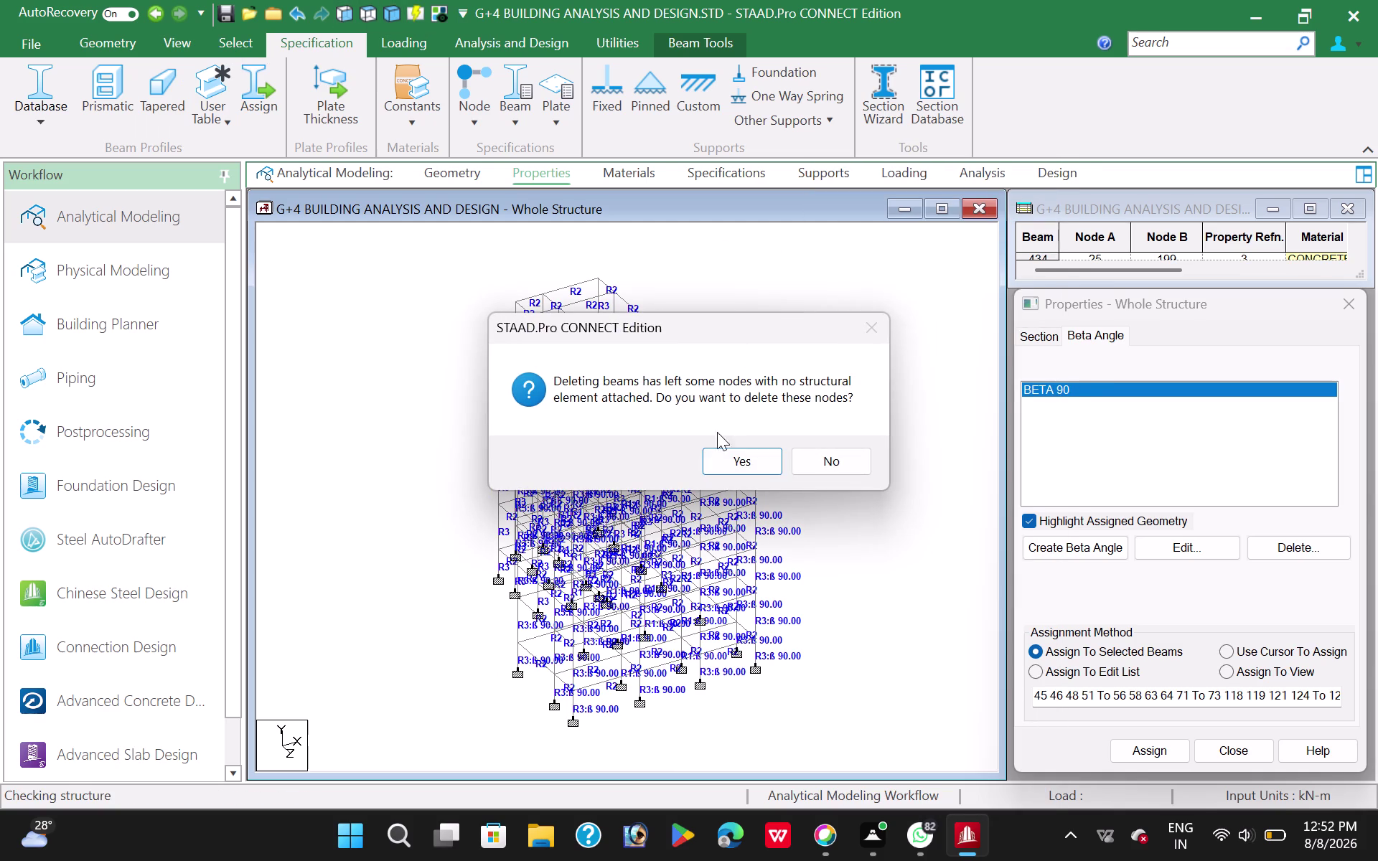
click(724, 461)
click(736, 258)
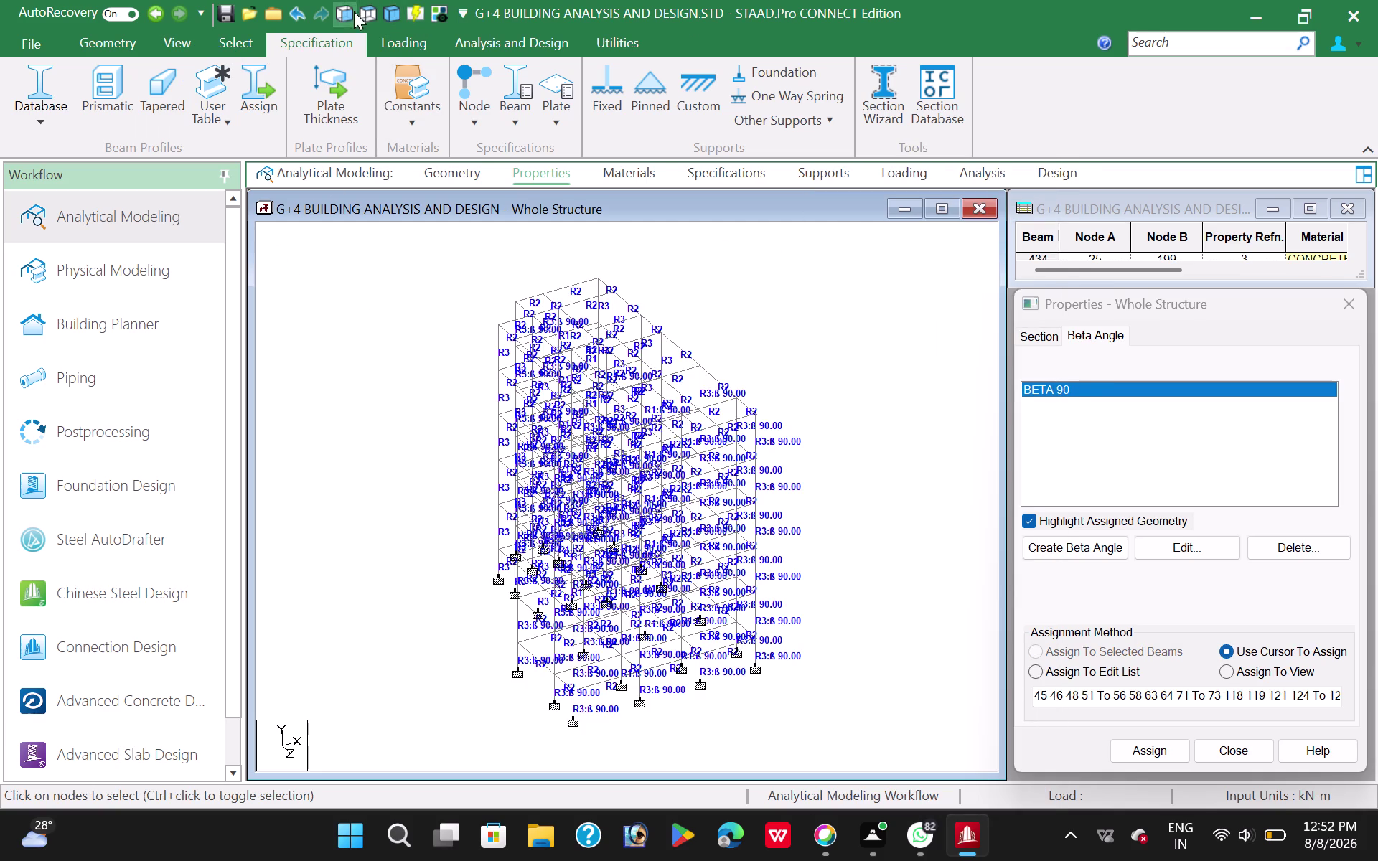
click(396, 377)
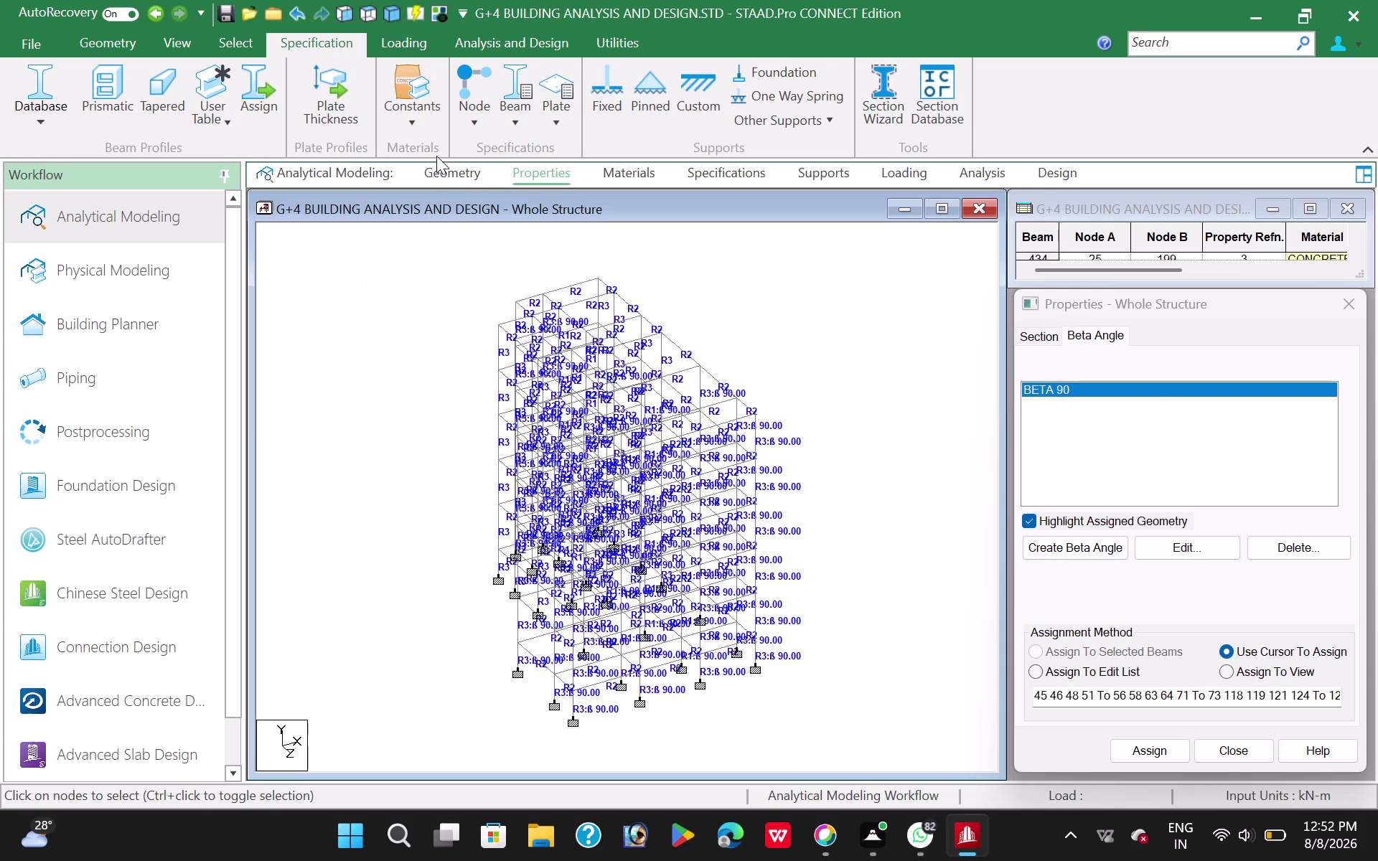
click(437, 173)
Show member local axes and select beams 425–438 across the frame.
click(415, 348)
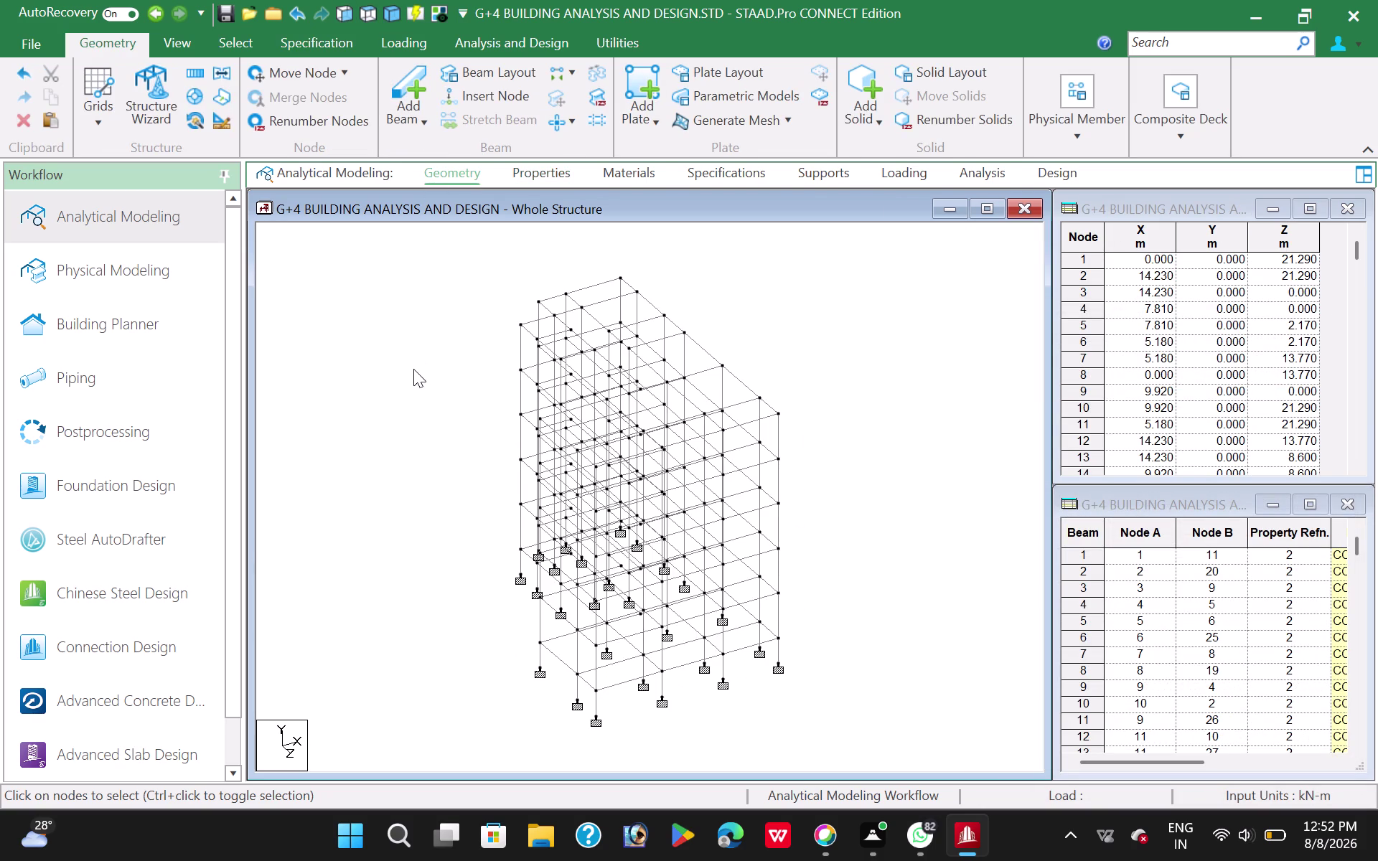
key(shift+e)
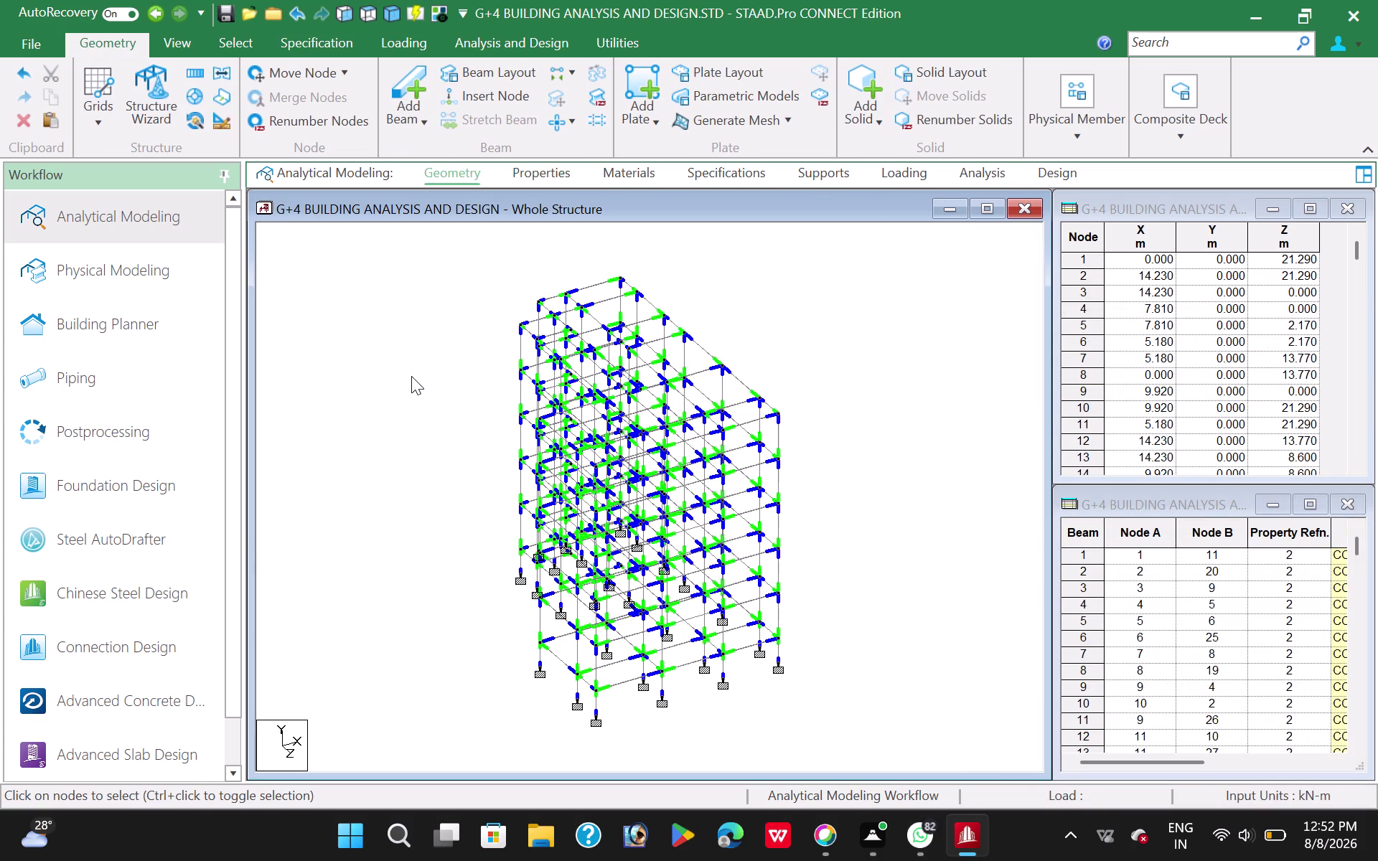
drag(427, 262, 496, 364)
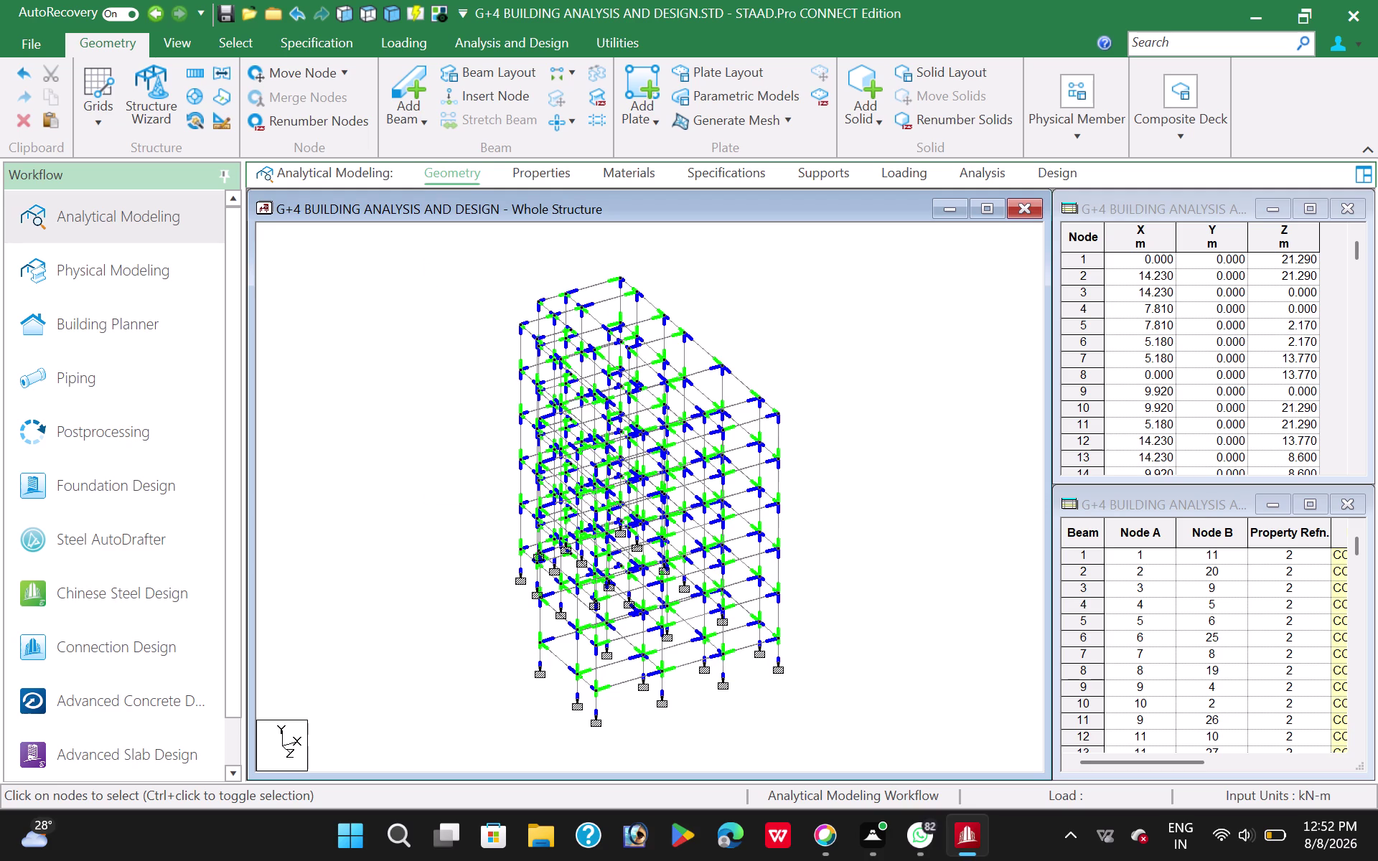
drag(497, 364, 849, 753)
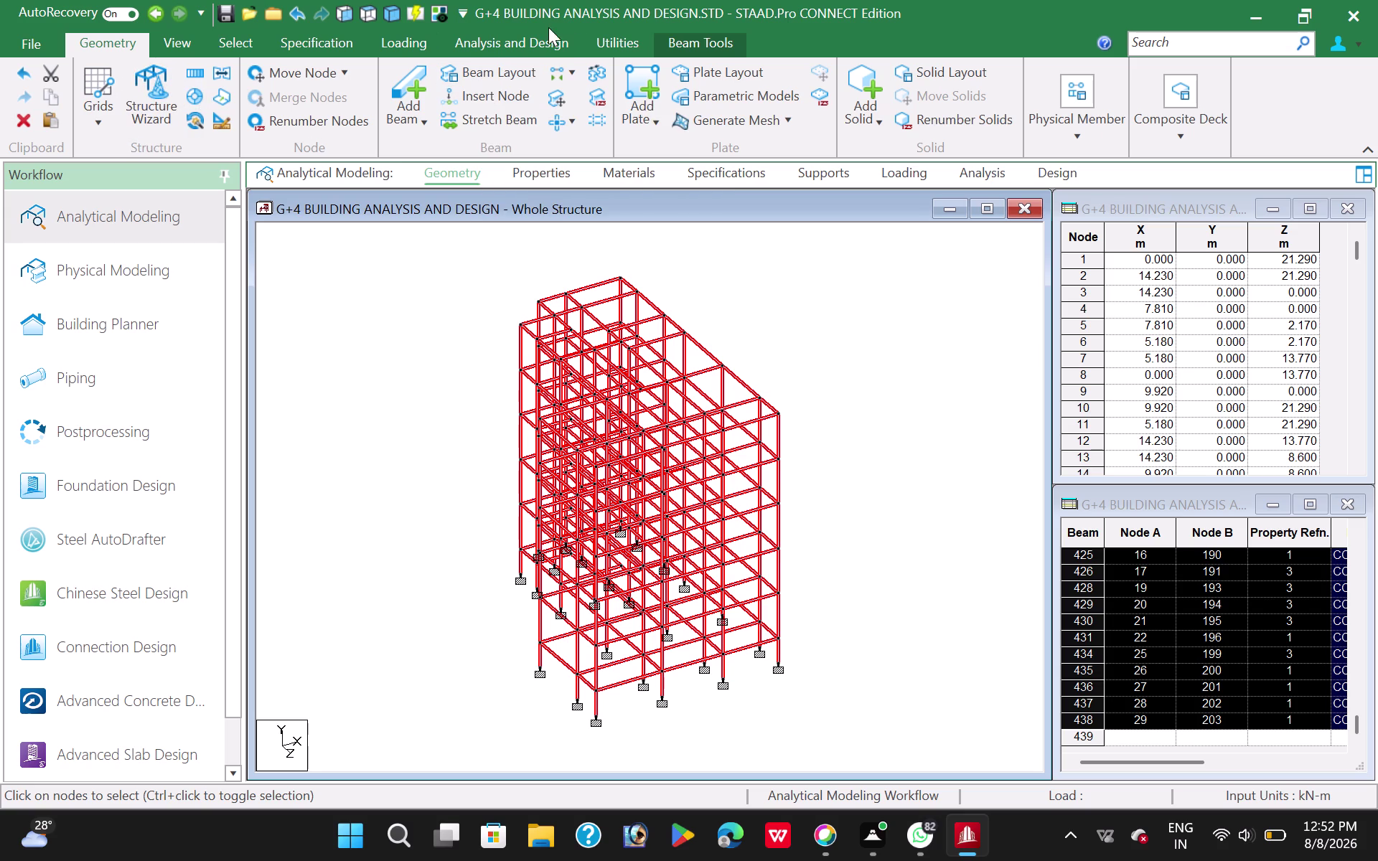
Switch the start and end node incidence of the selected beams.
click(678, 38)
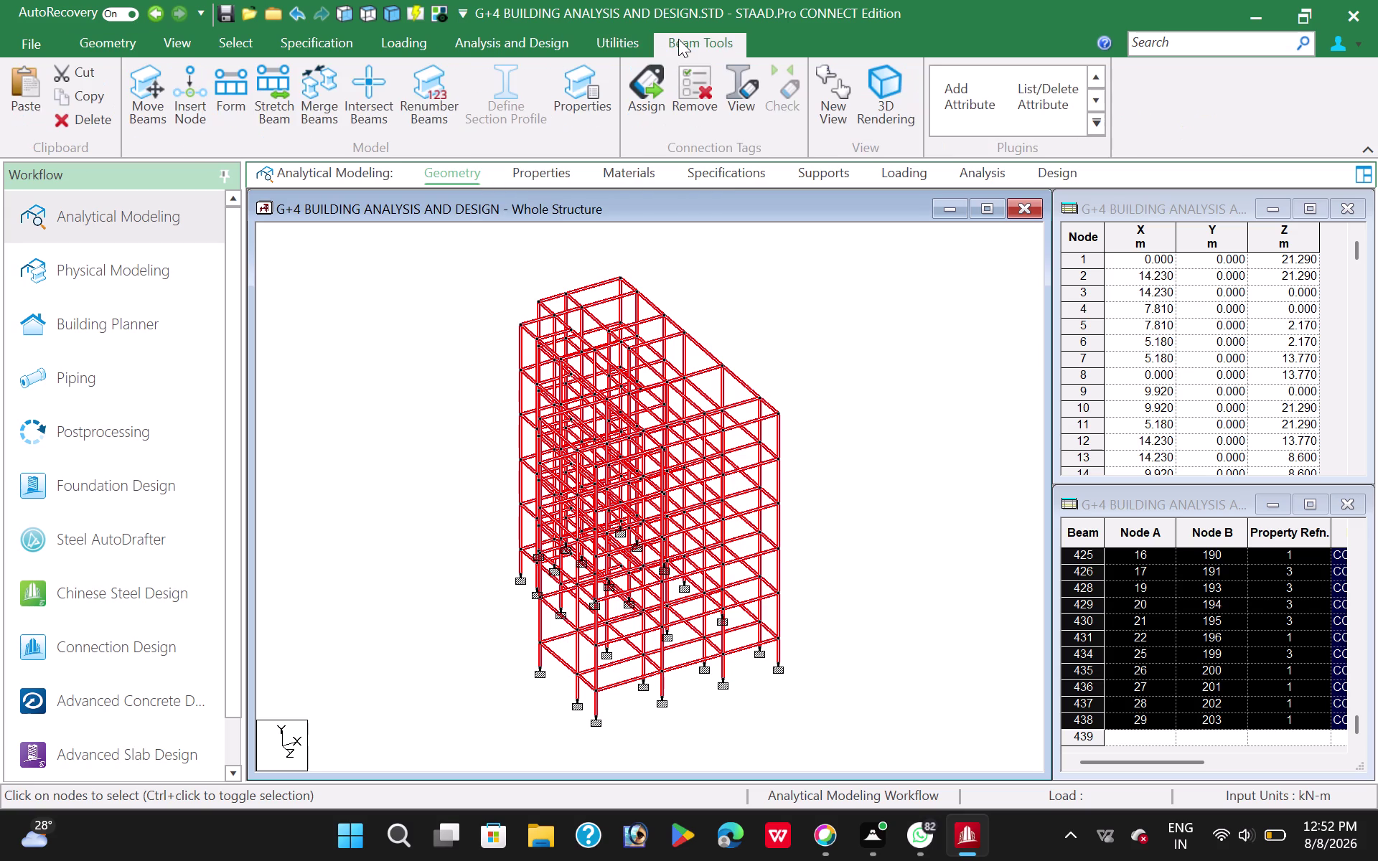
click(616, 48)
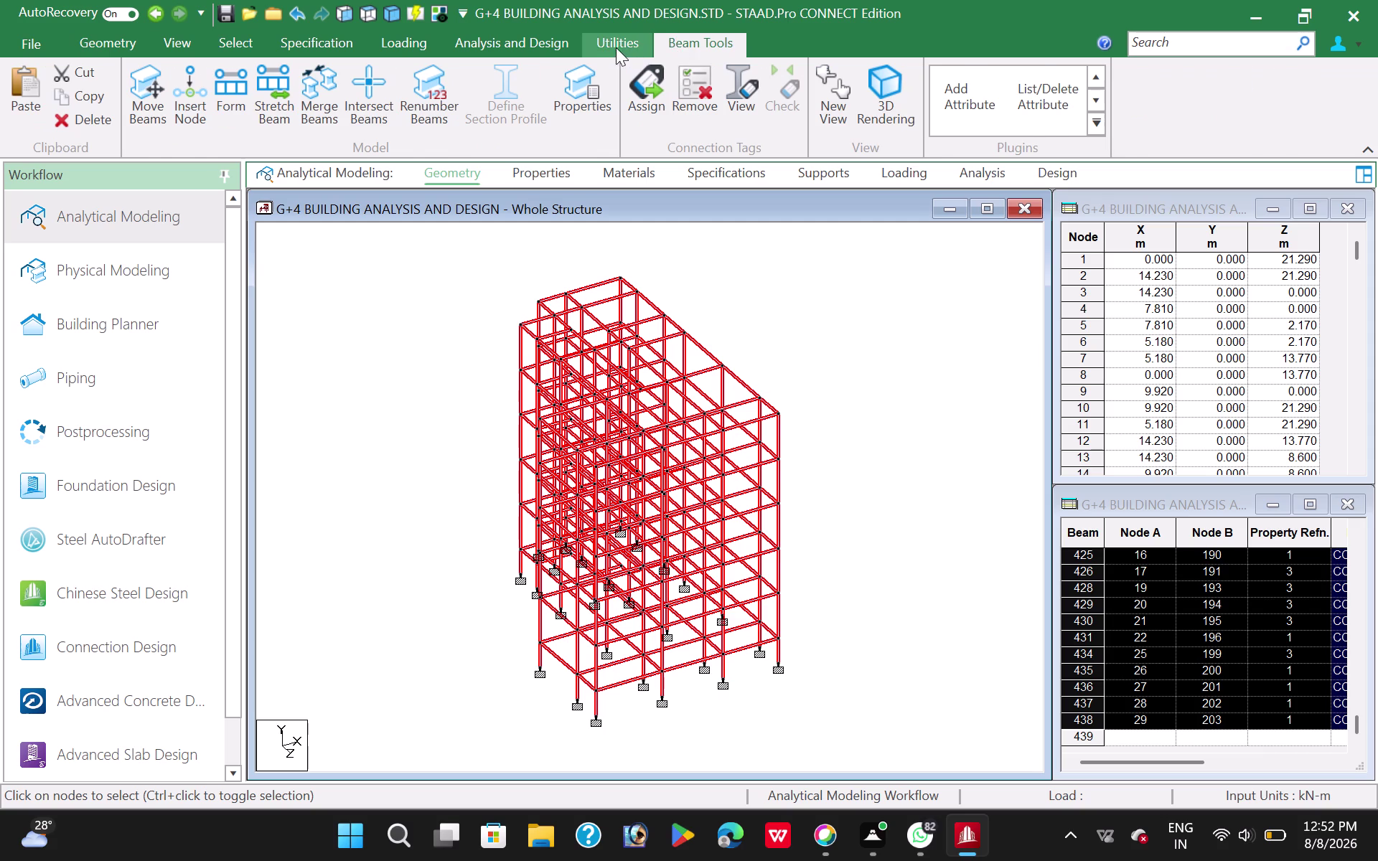
click(54, 124)
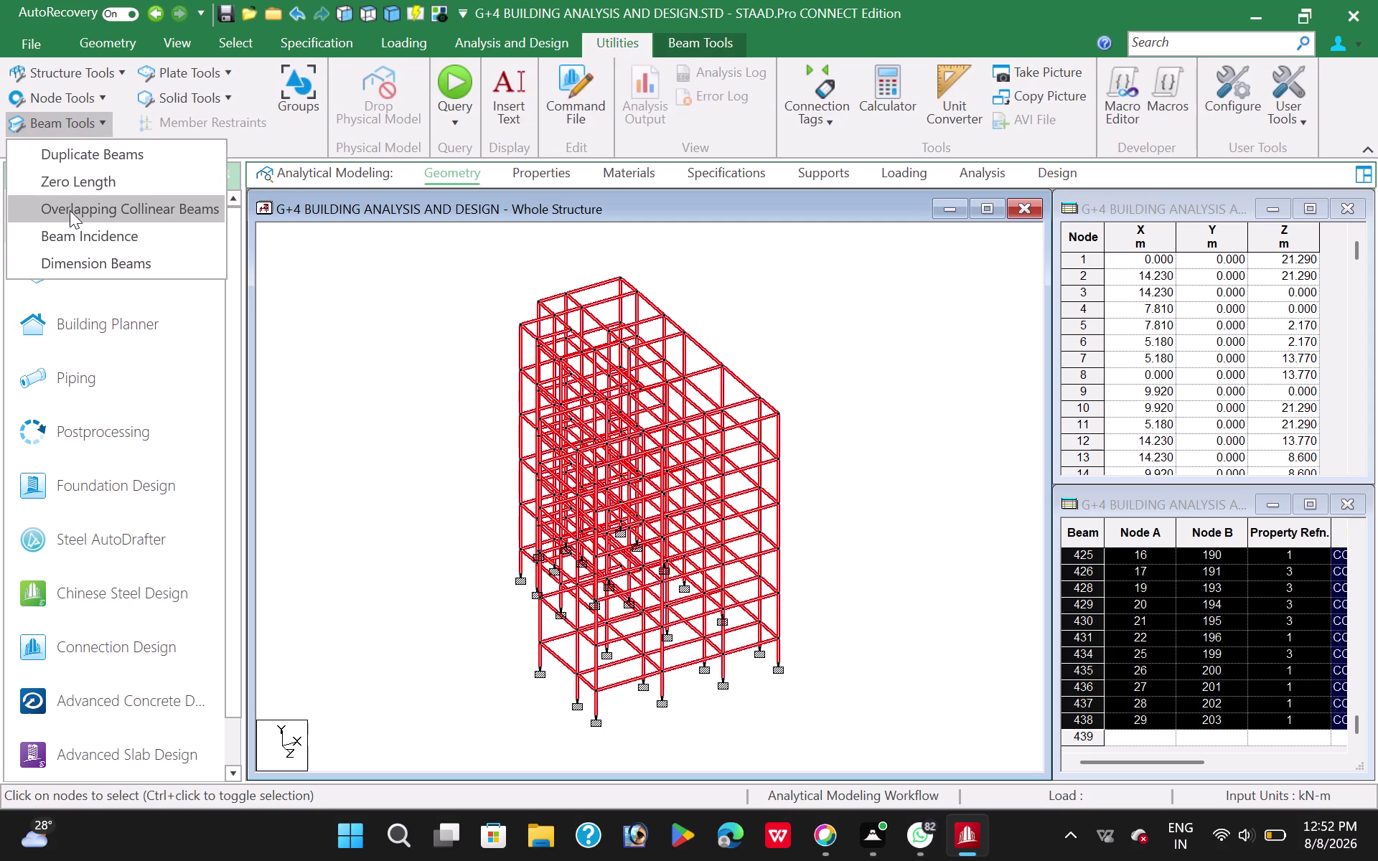
click(73, 232)
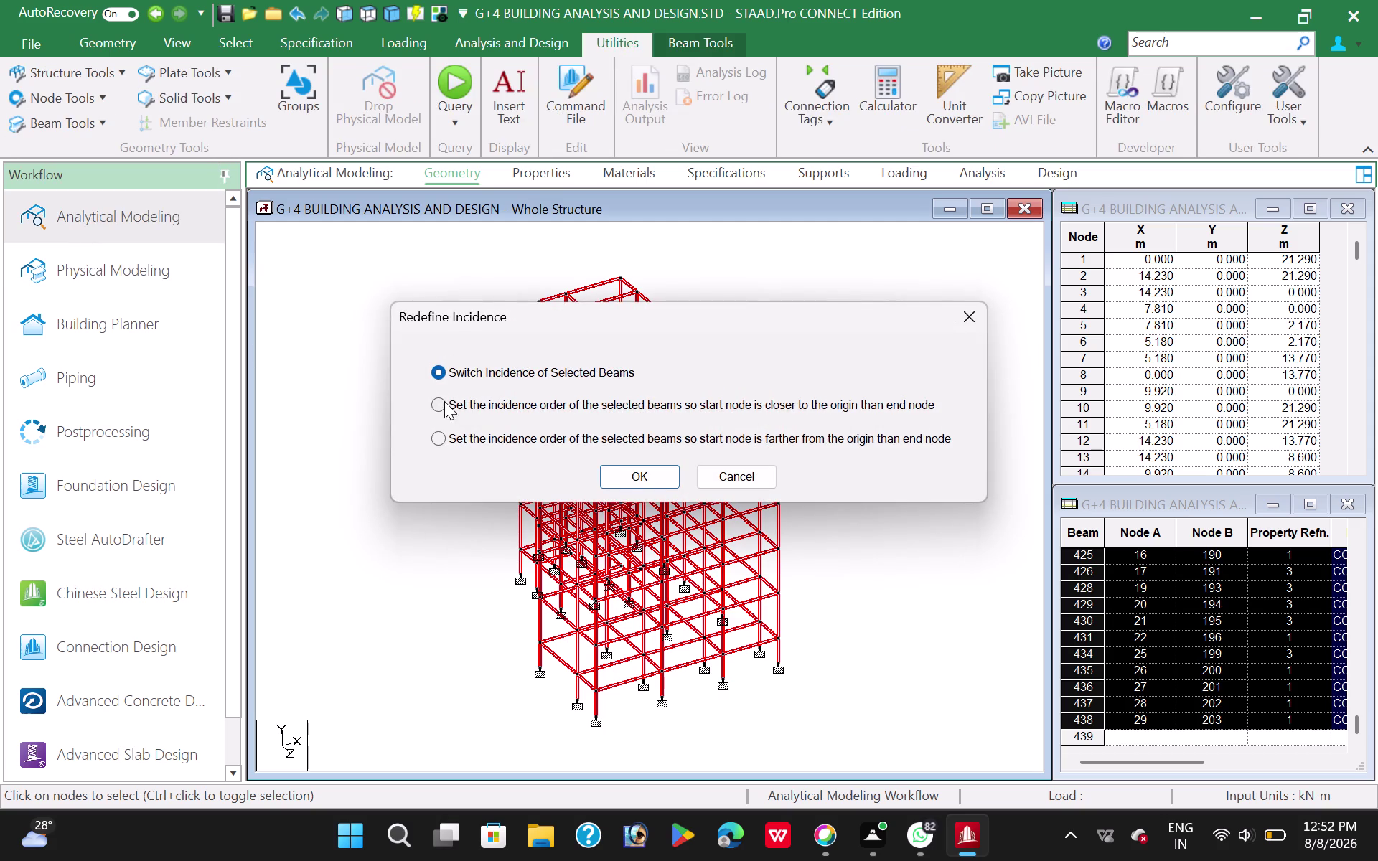
click(445, 402)
click(624, 469)
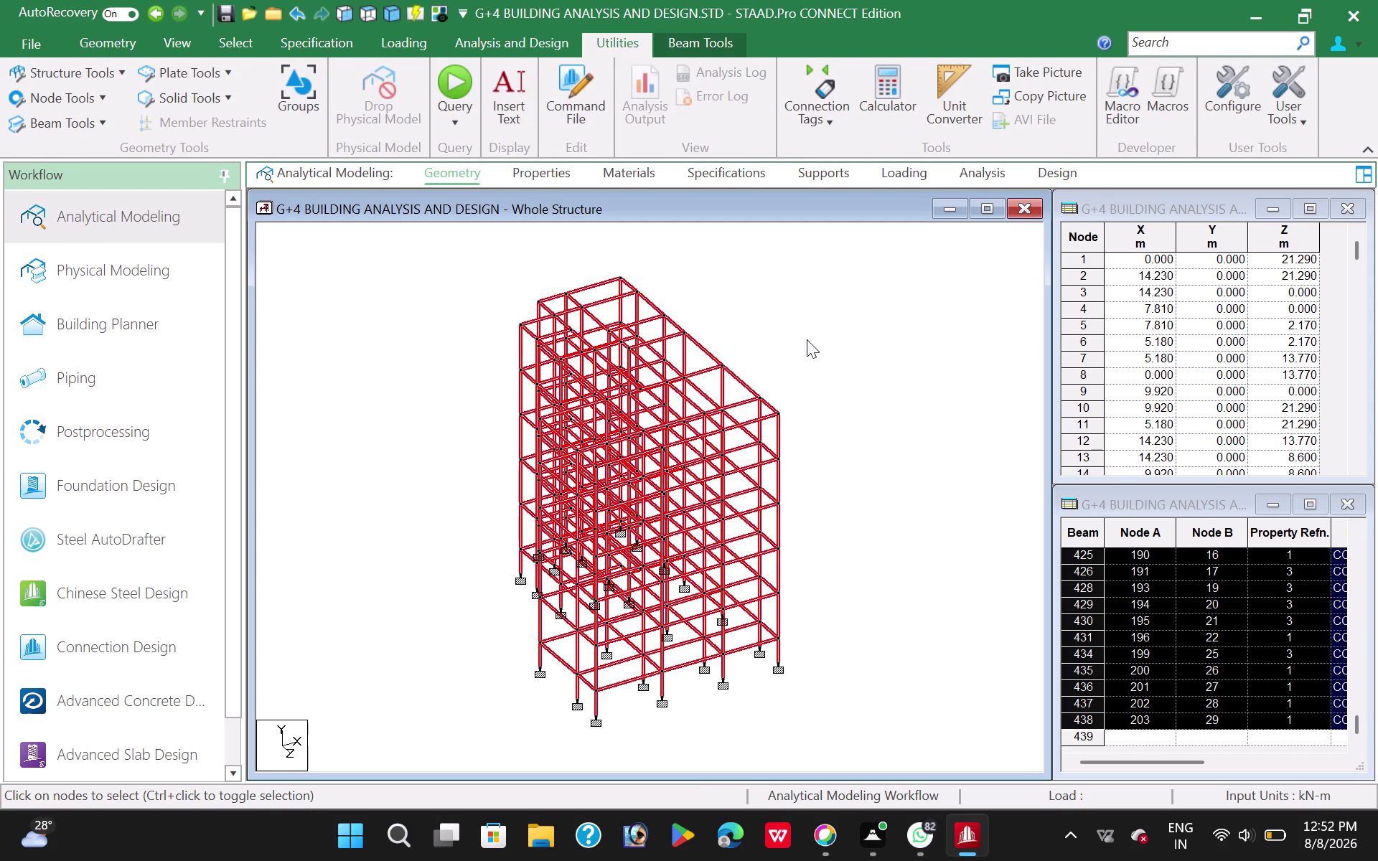
Clear the selection and check the Beta Angle assignments on the Properties page.
click(813, 331)
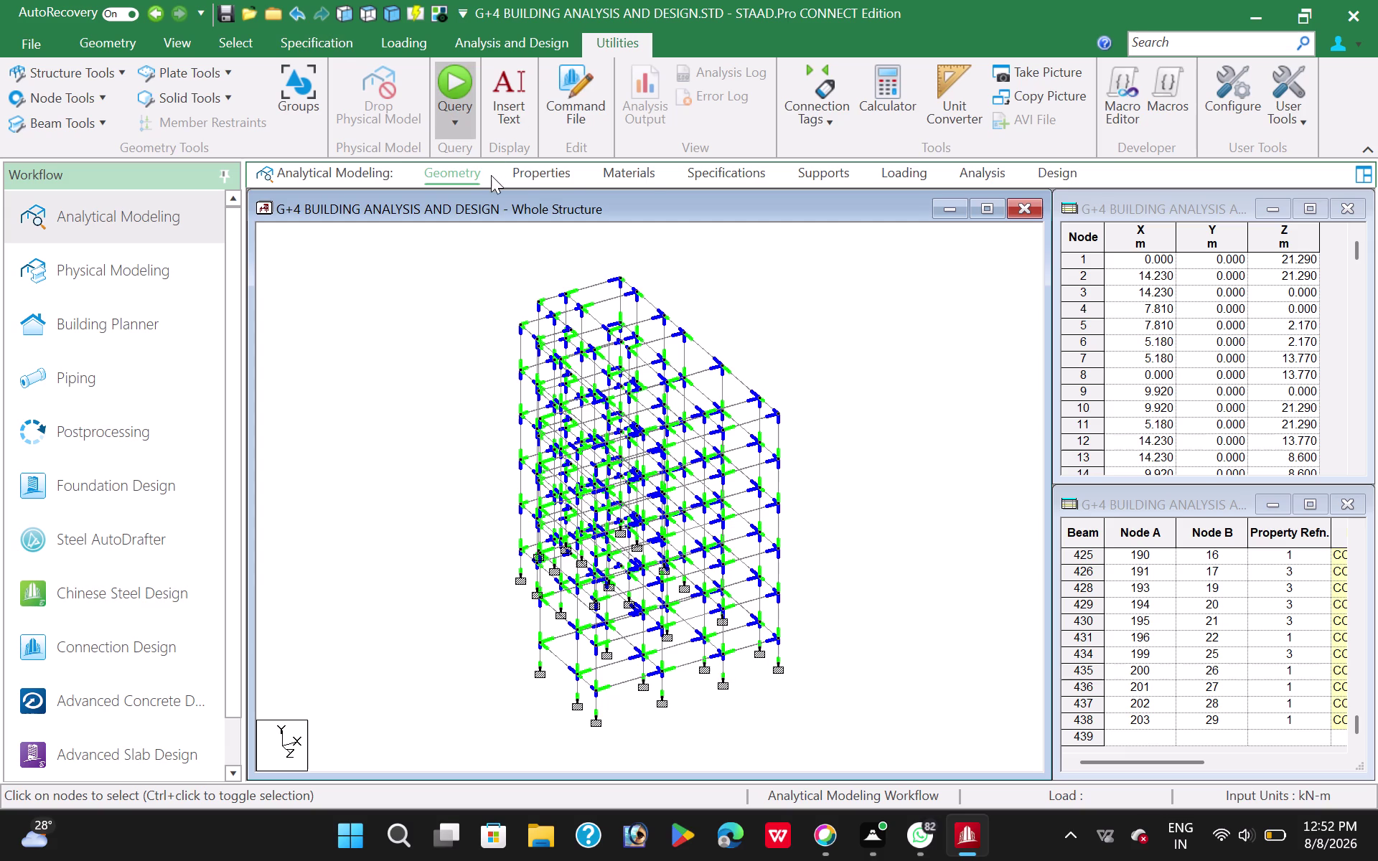
click(545, 174)
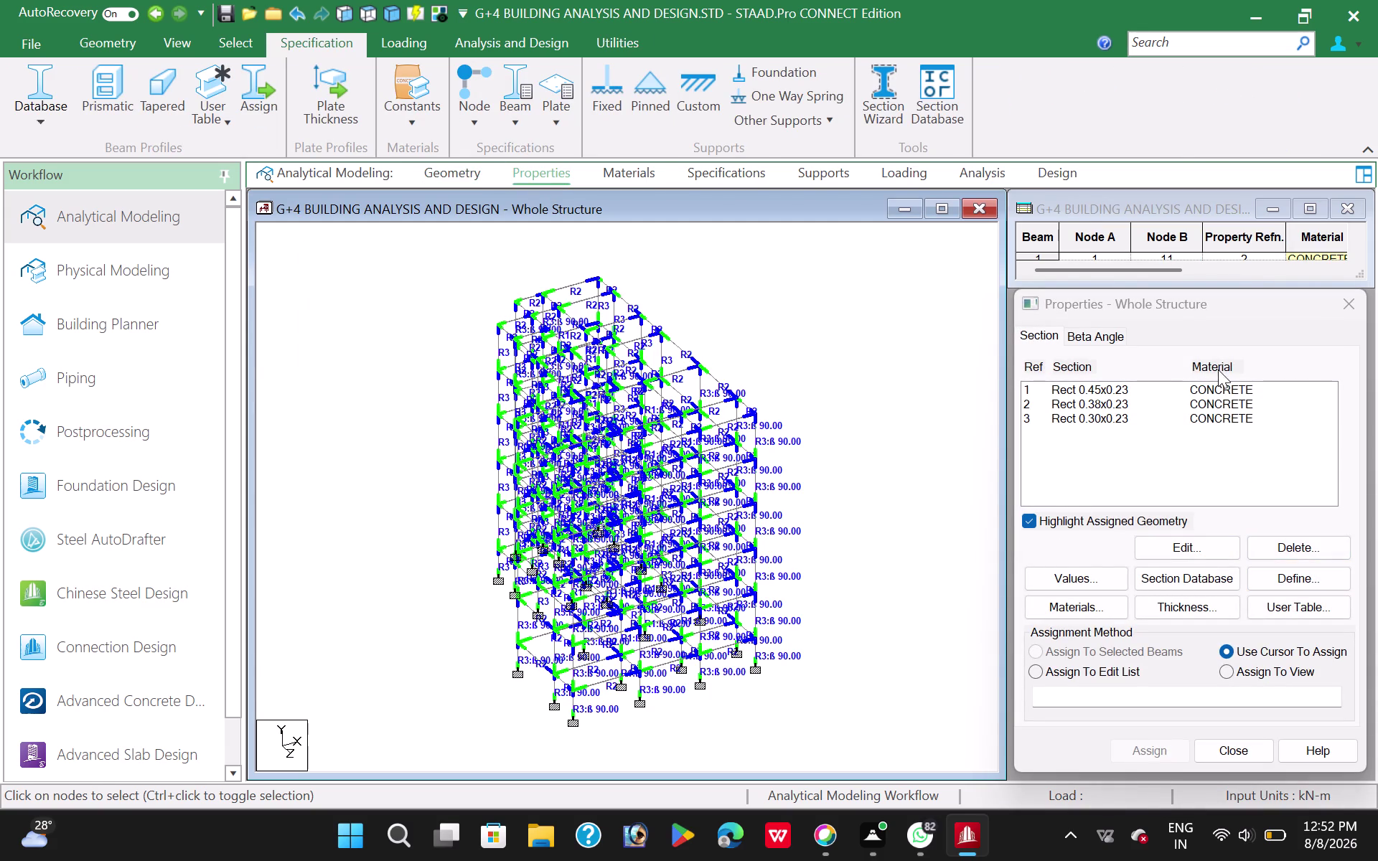
click(1094, 329)
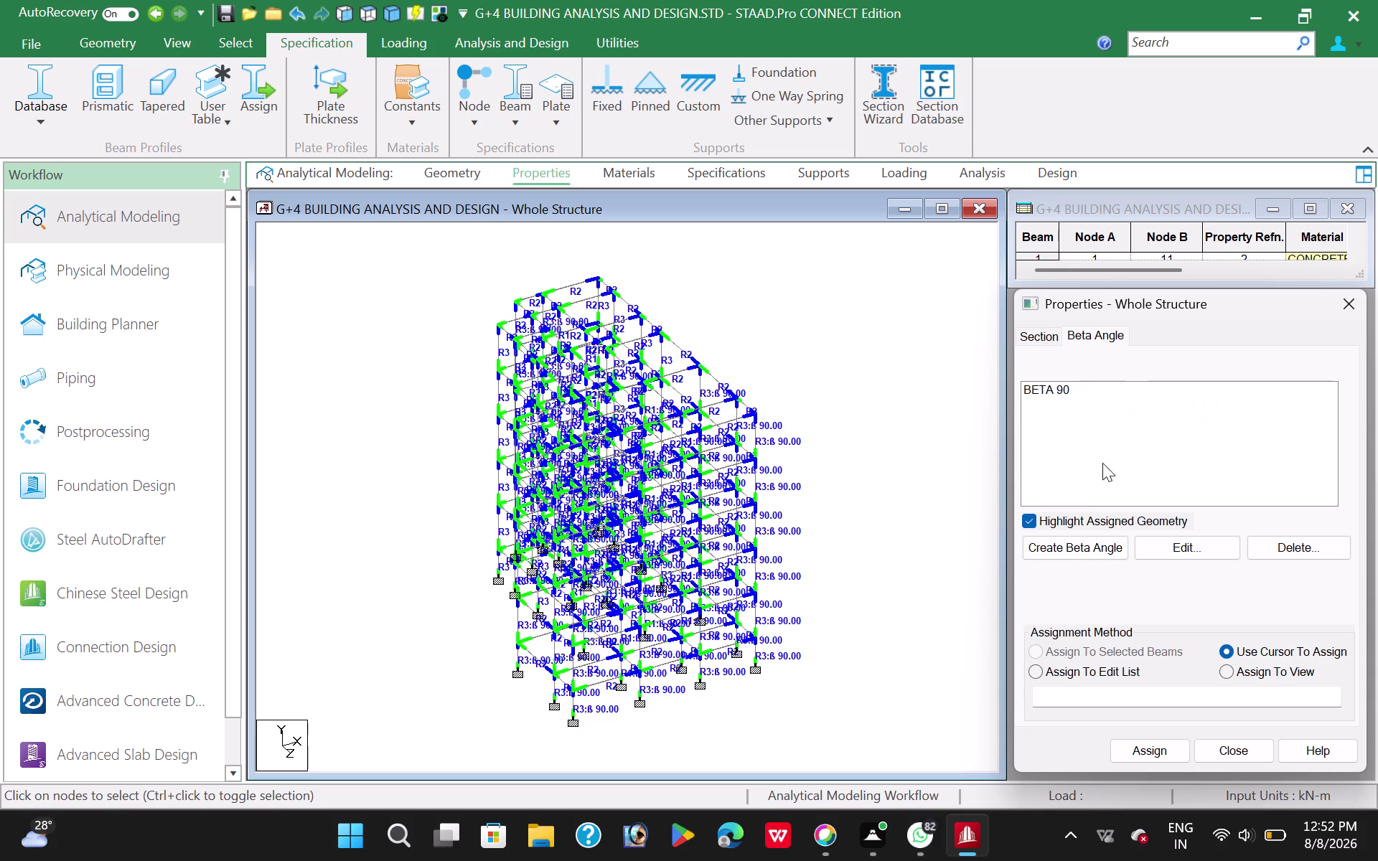
click(1053, 334)
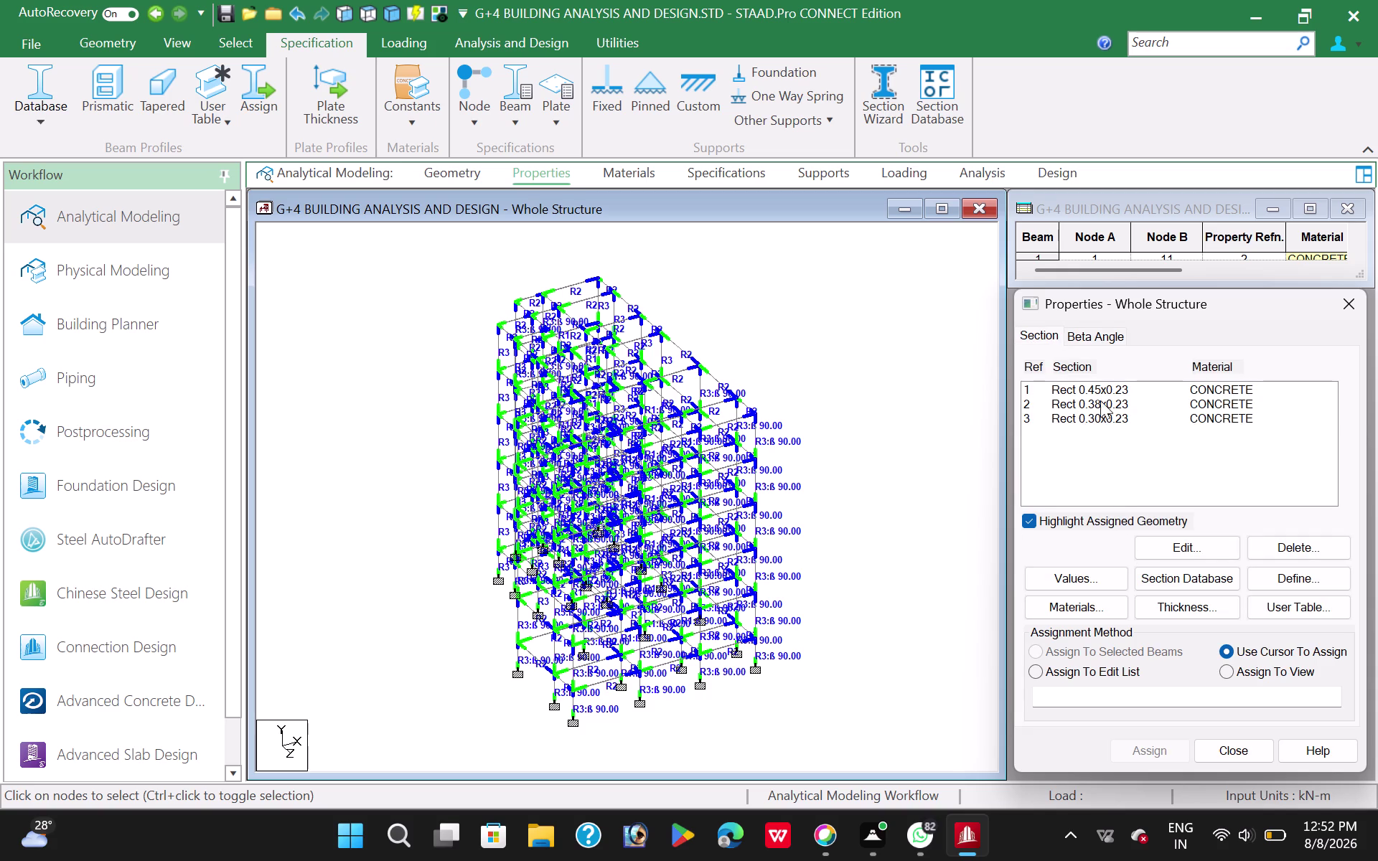
Review the Beta Angle and Section tabs, revisiting the Geometry and Properties pages.
click(1097, 329)
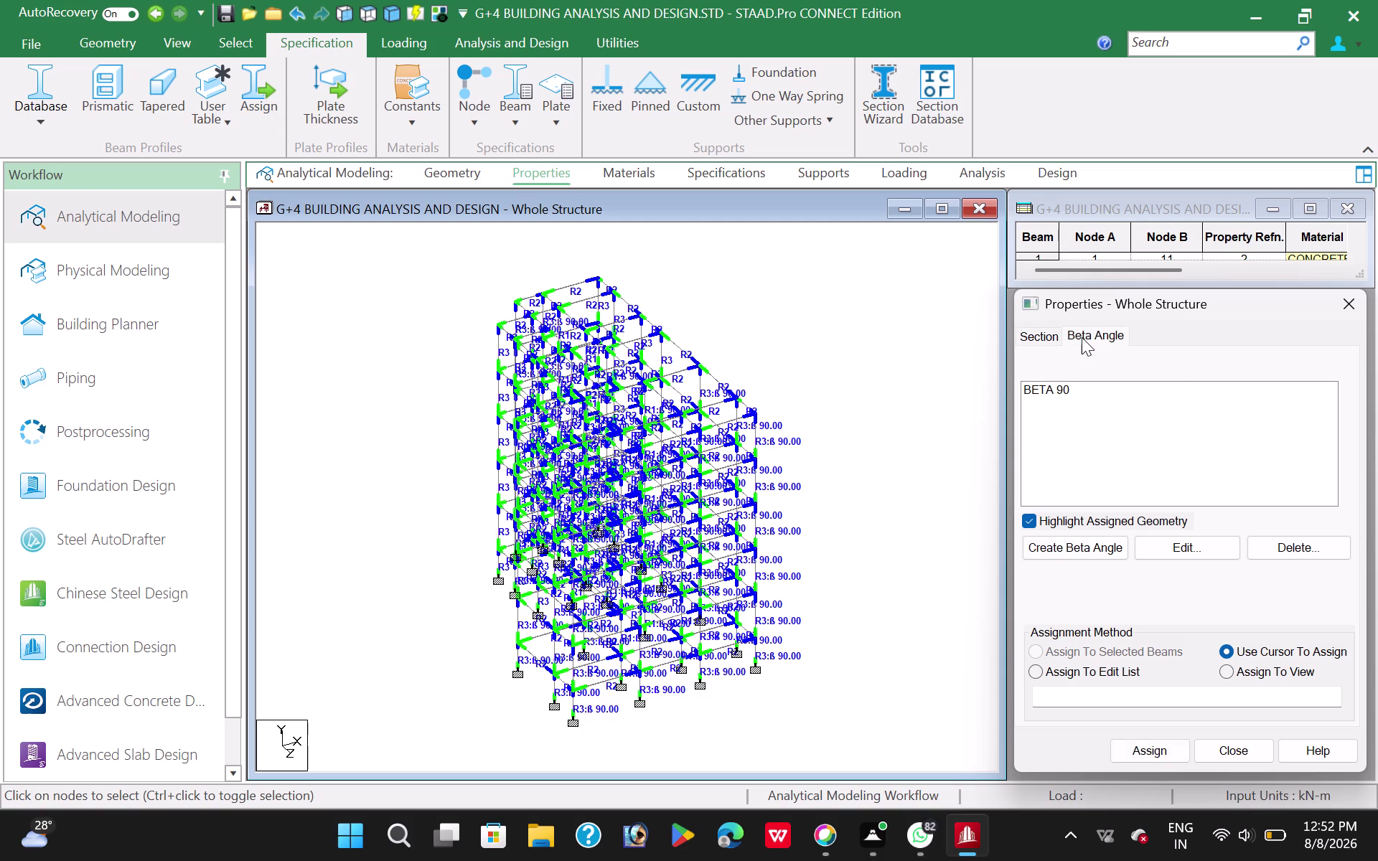
click(1049, 336)
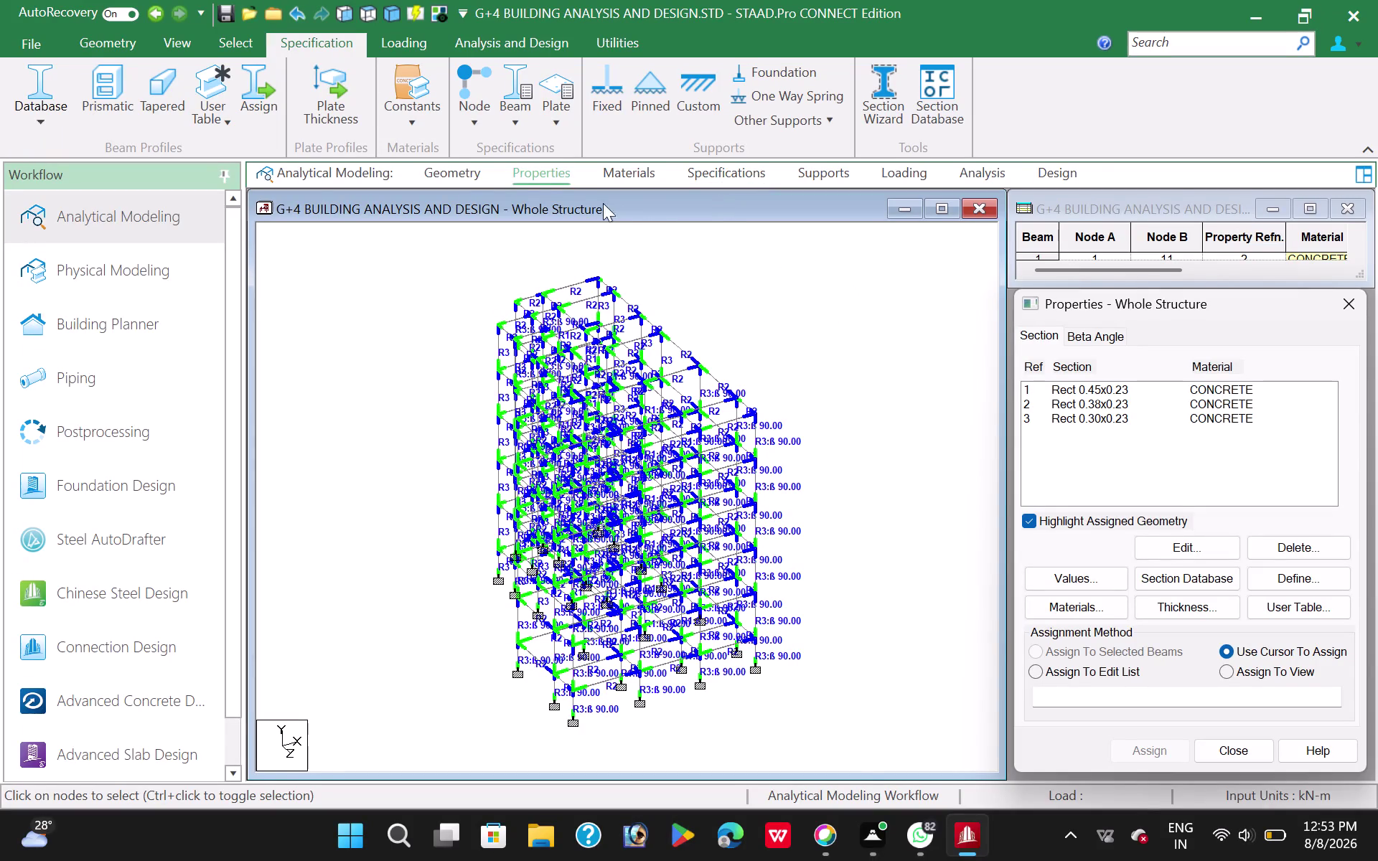
click(456, 178)
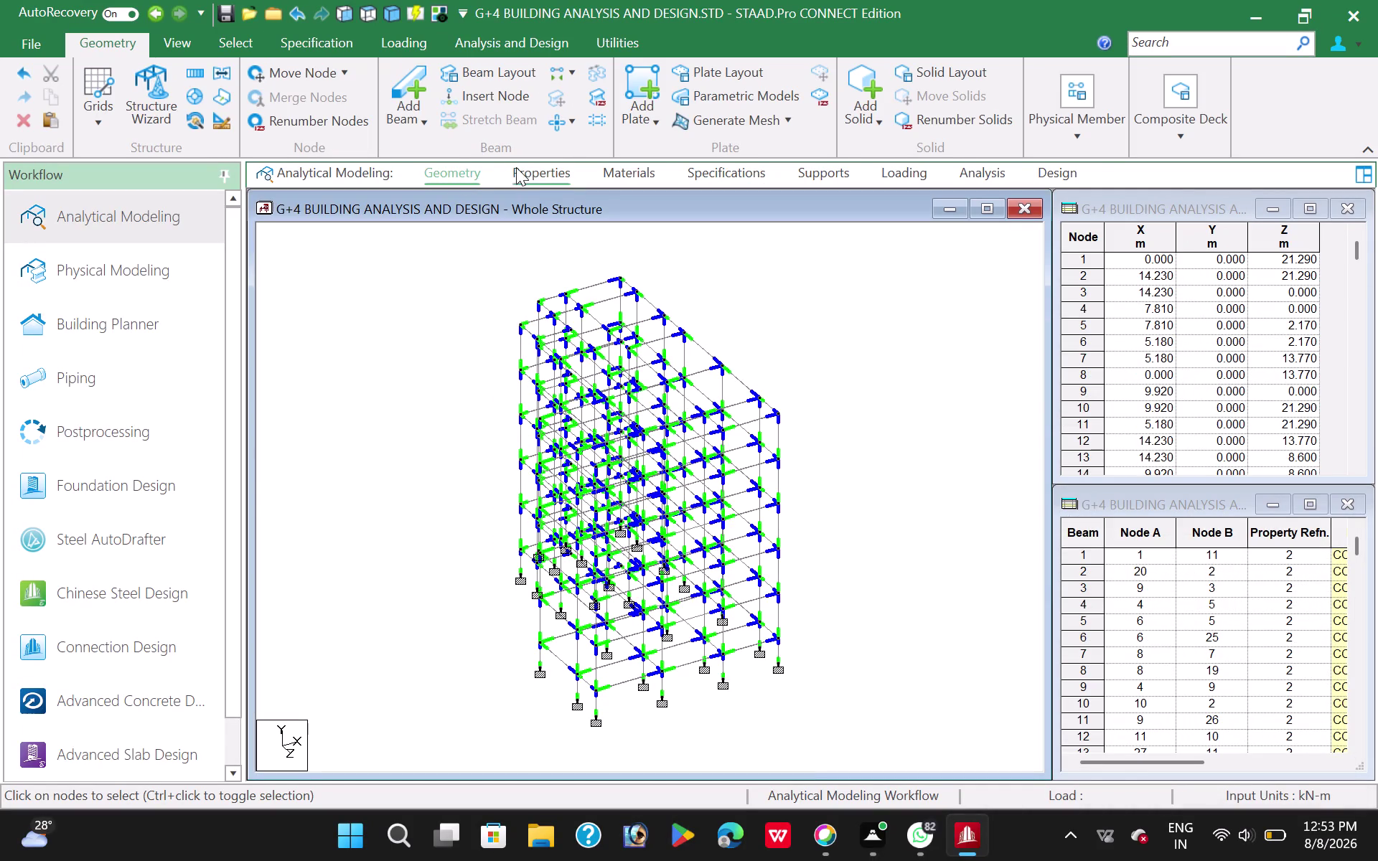
click(534, 169)
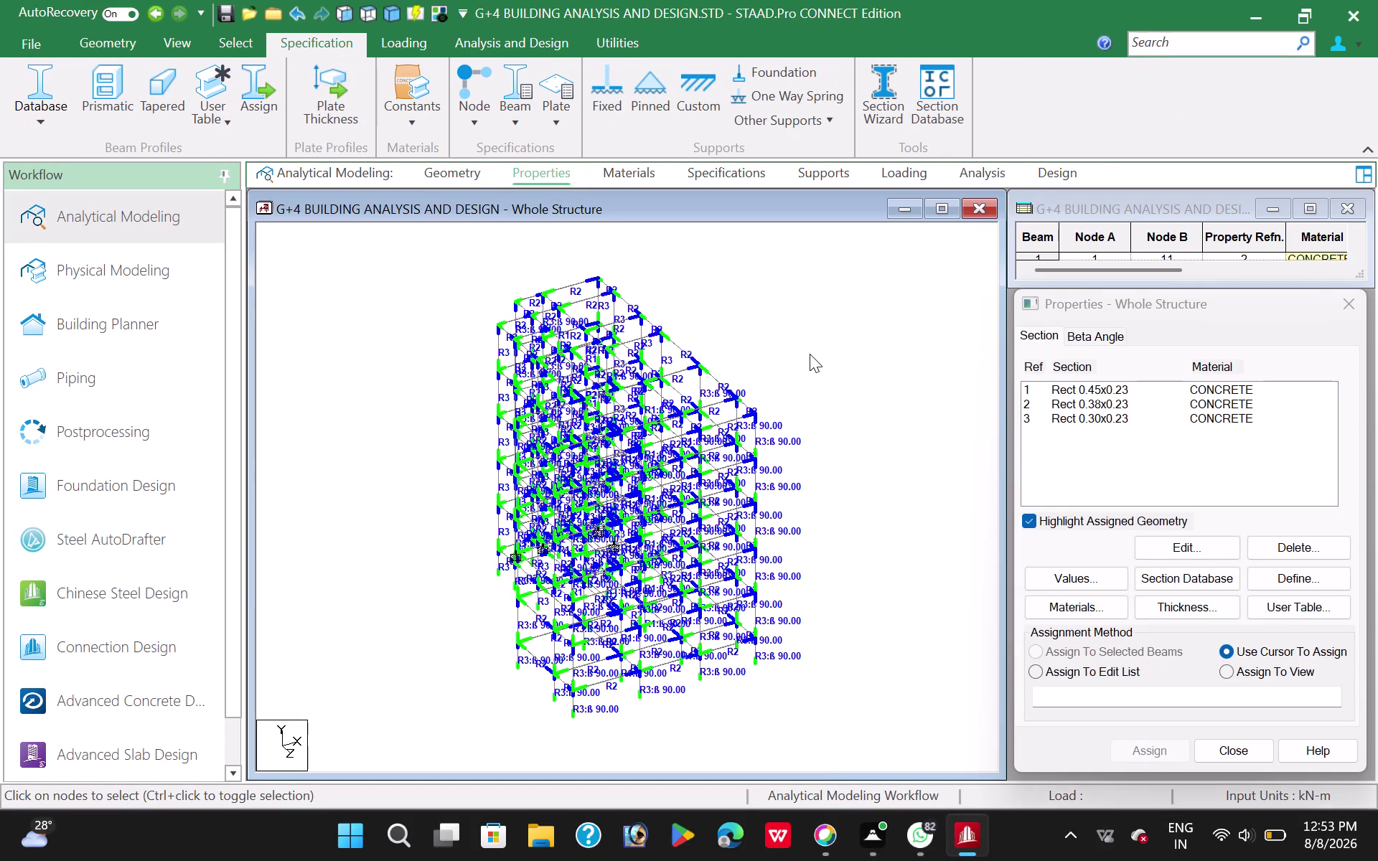
Open the member Specifications page, which has no specifications yet.
click(810, 353)
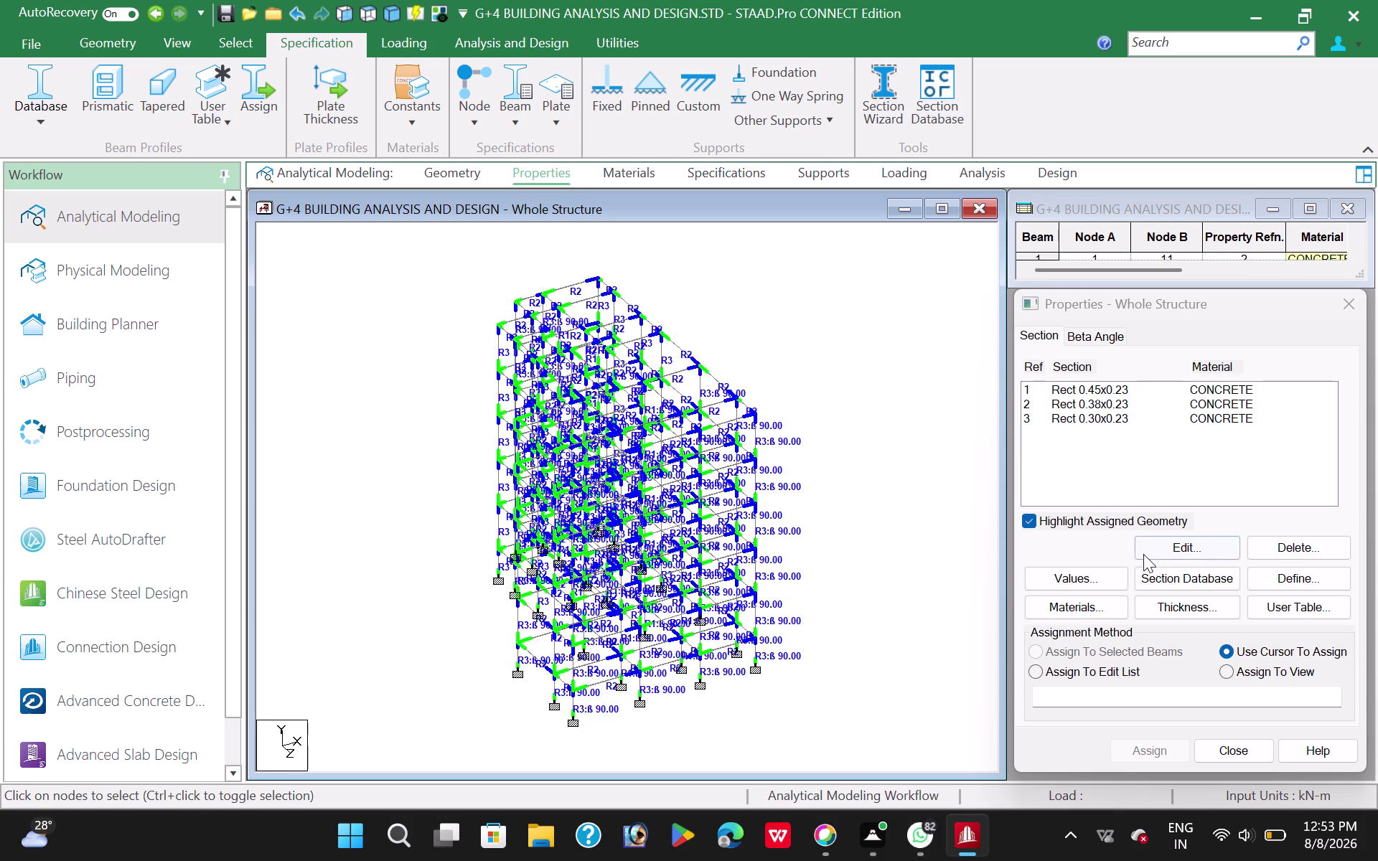
click(622, 177)
click(723, 176)
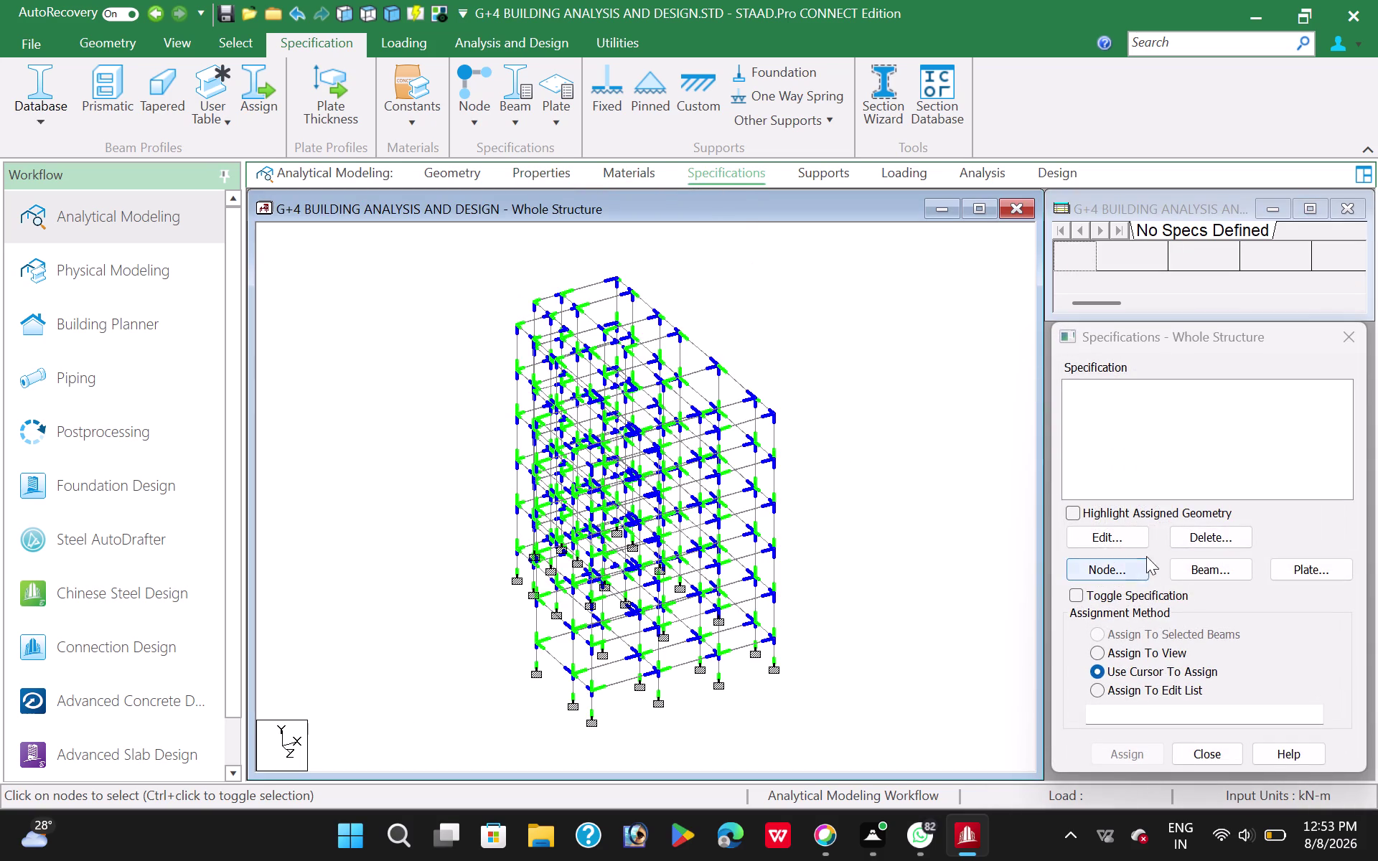
click(1198, 572)
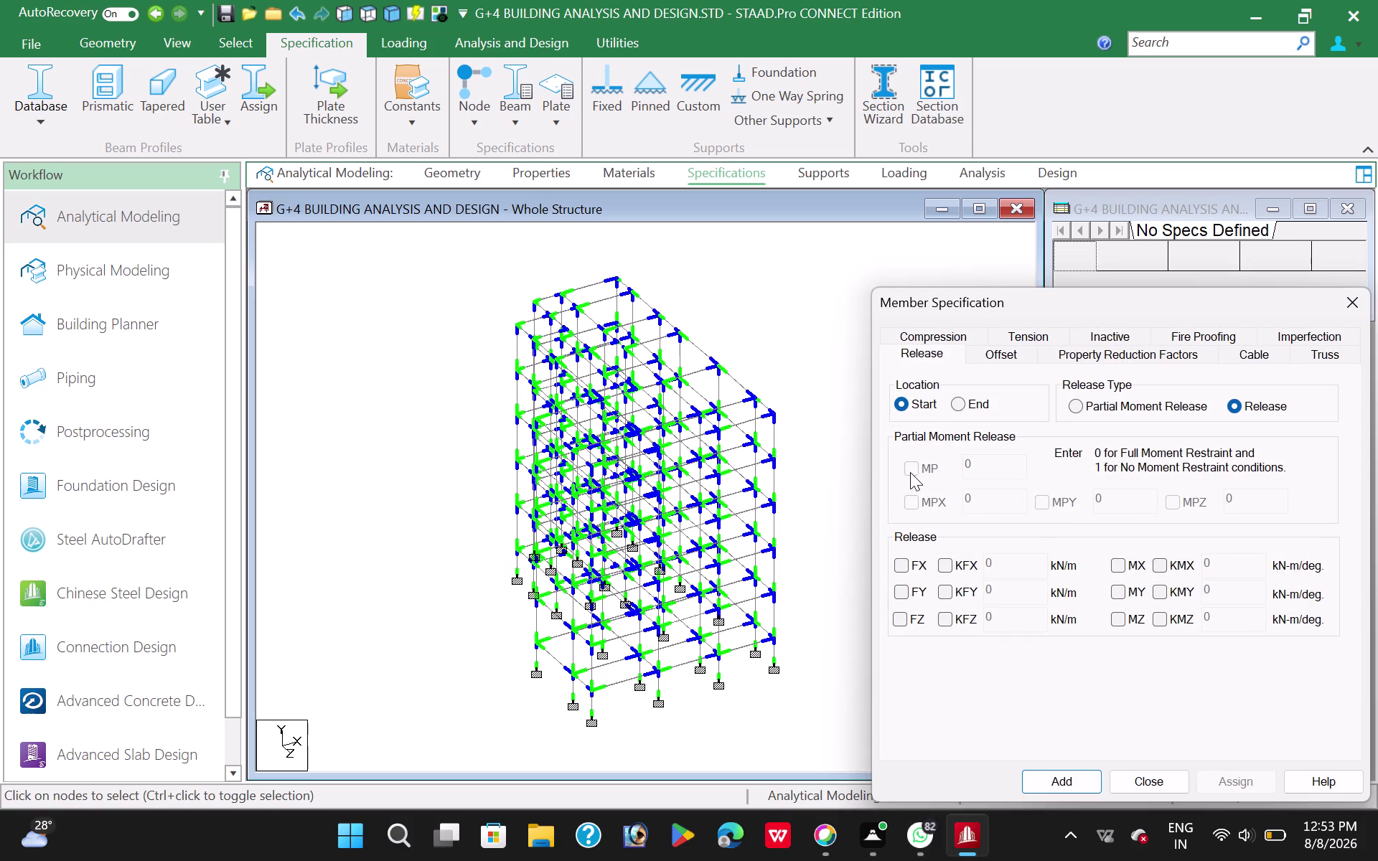
click(954, 404)
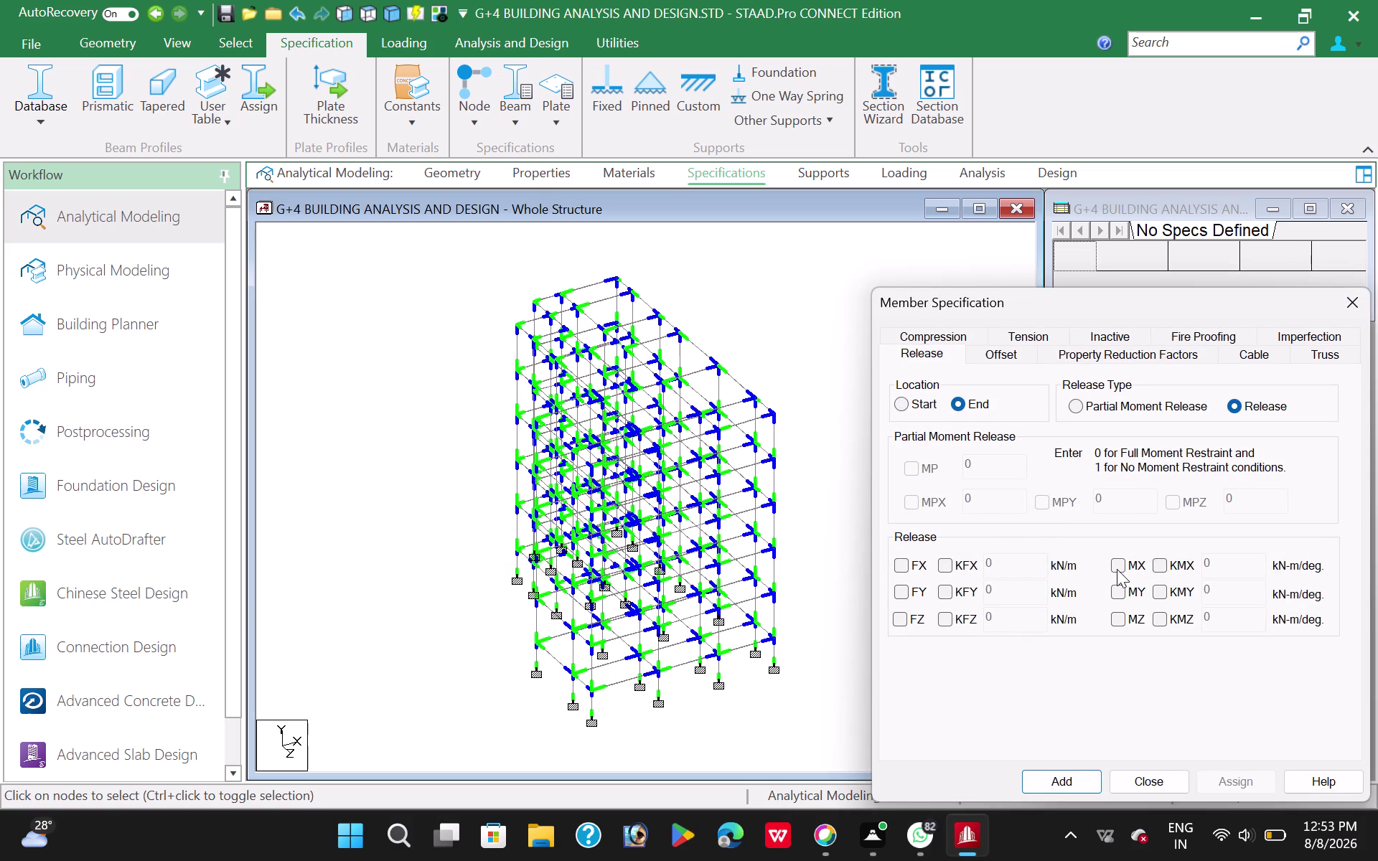
click(1117, 568)
click(1118, 622)
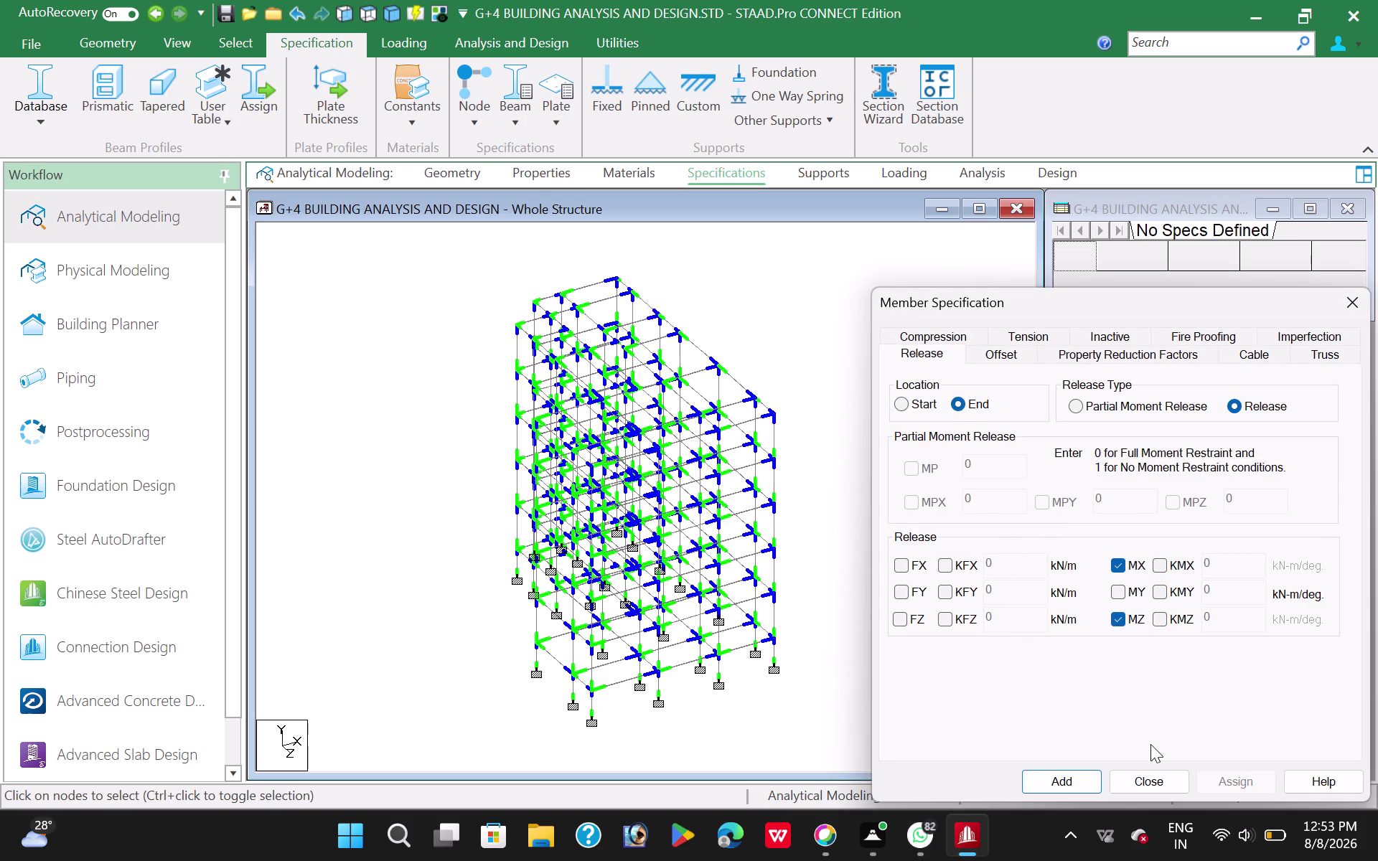
click(1072, 782)
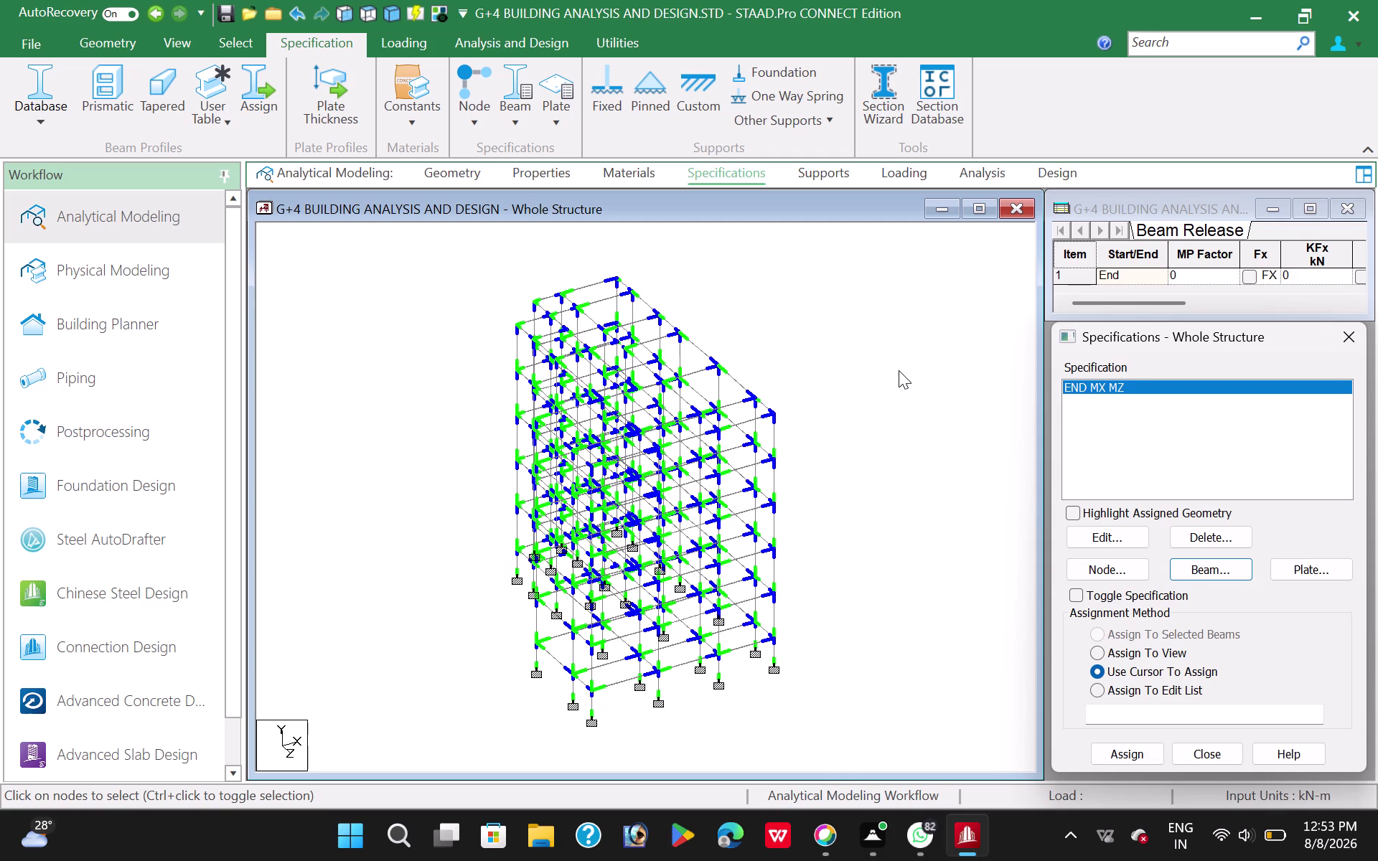
click(898, 370)
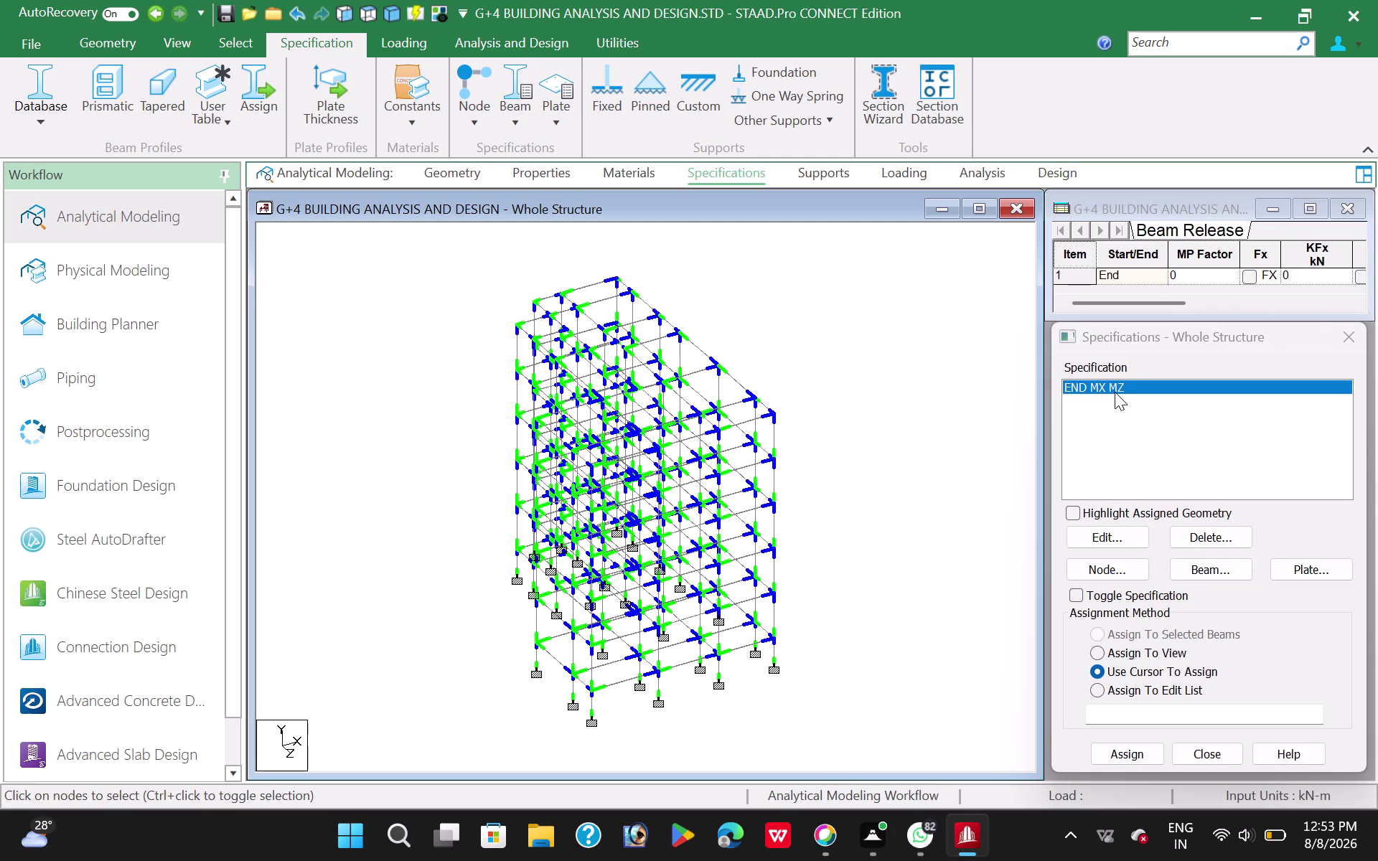
click(1115, 392)
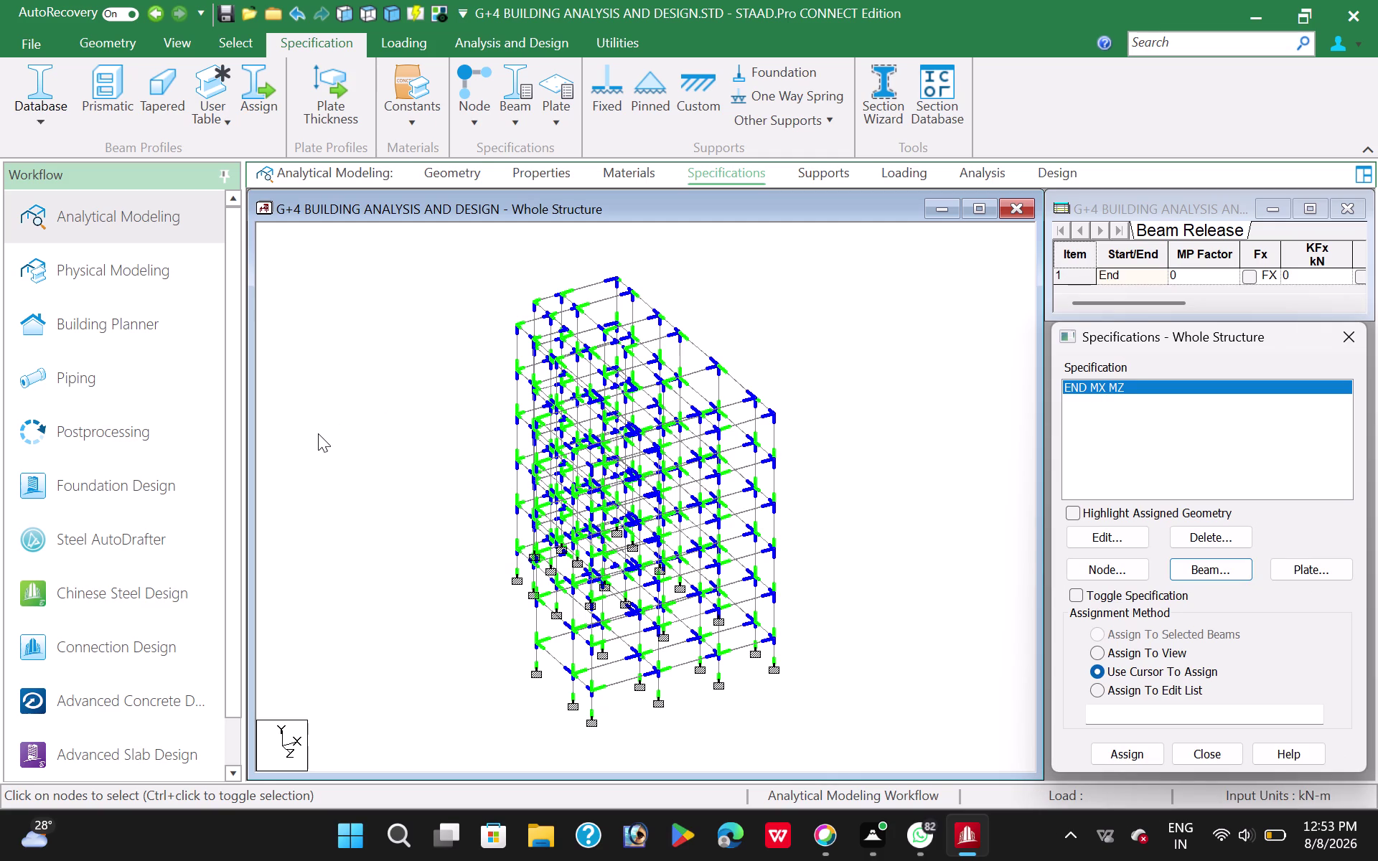
click(366, 11)
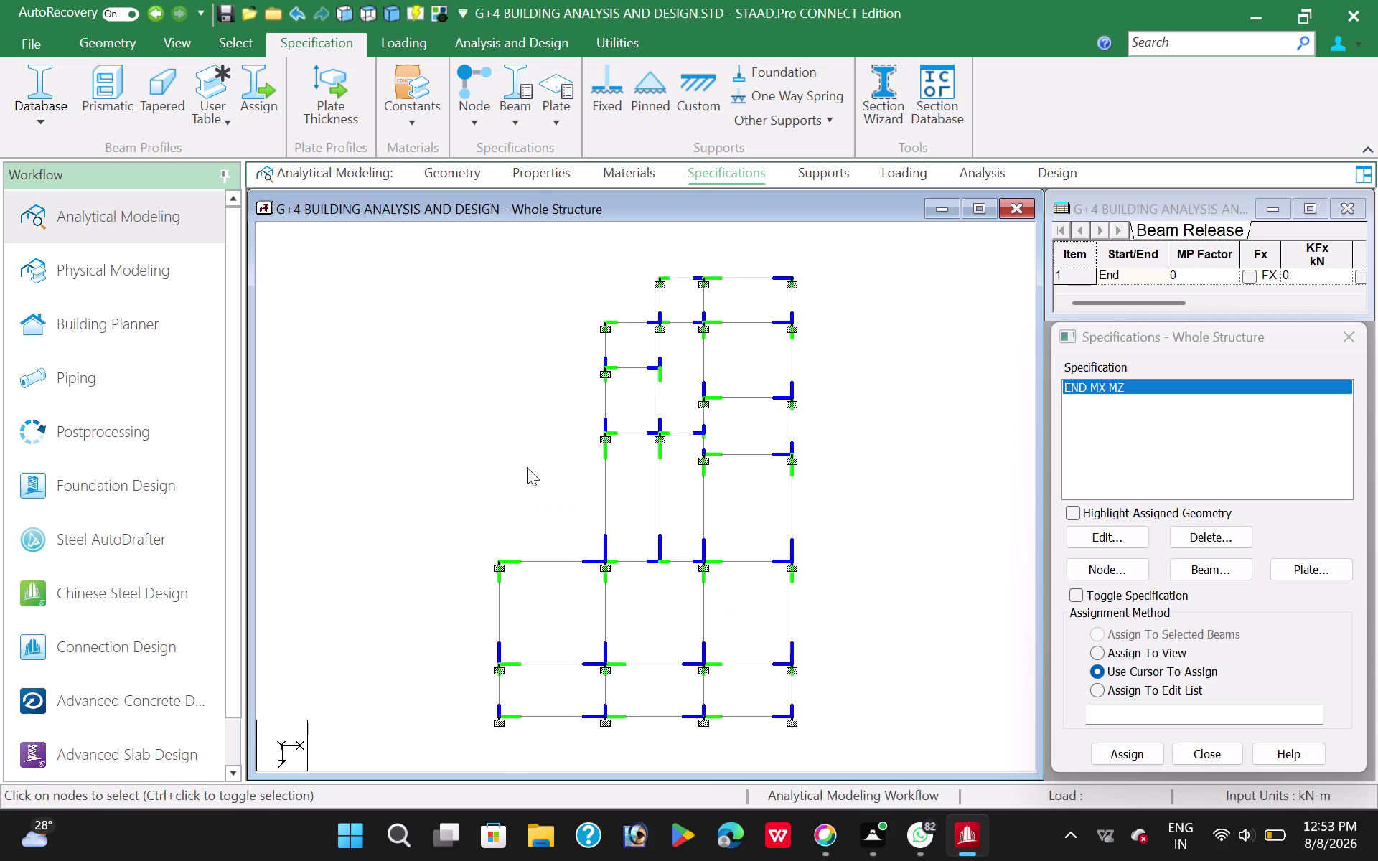
Toggle the local-axis display in the plan view before picking the infill beams.
key(shift+e)
key(shift+e)
click(501, 471)
double_click(493, 464)
key(shift+e)
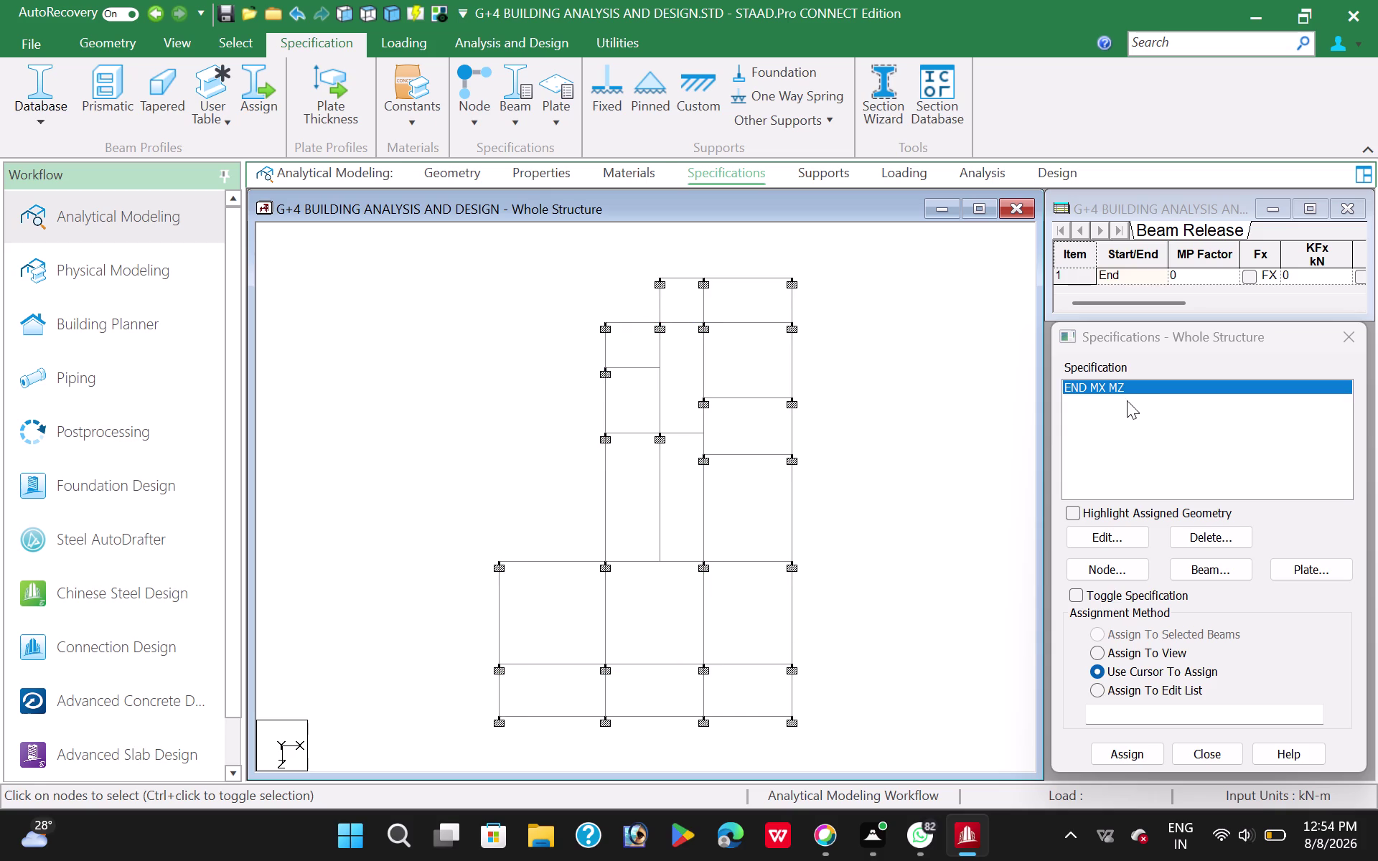
Assign the END MX MZ release to the selected short infill beams, confirming Yes.
click(1127, 389)
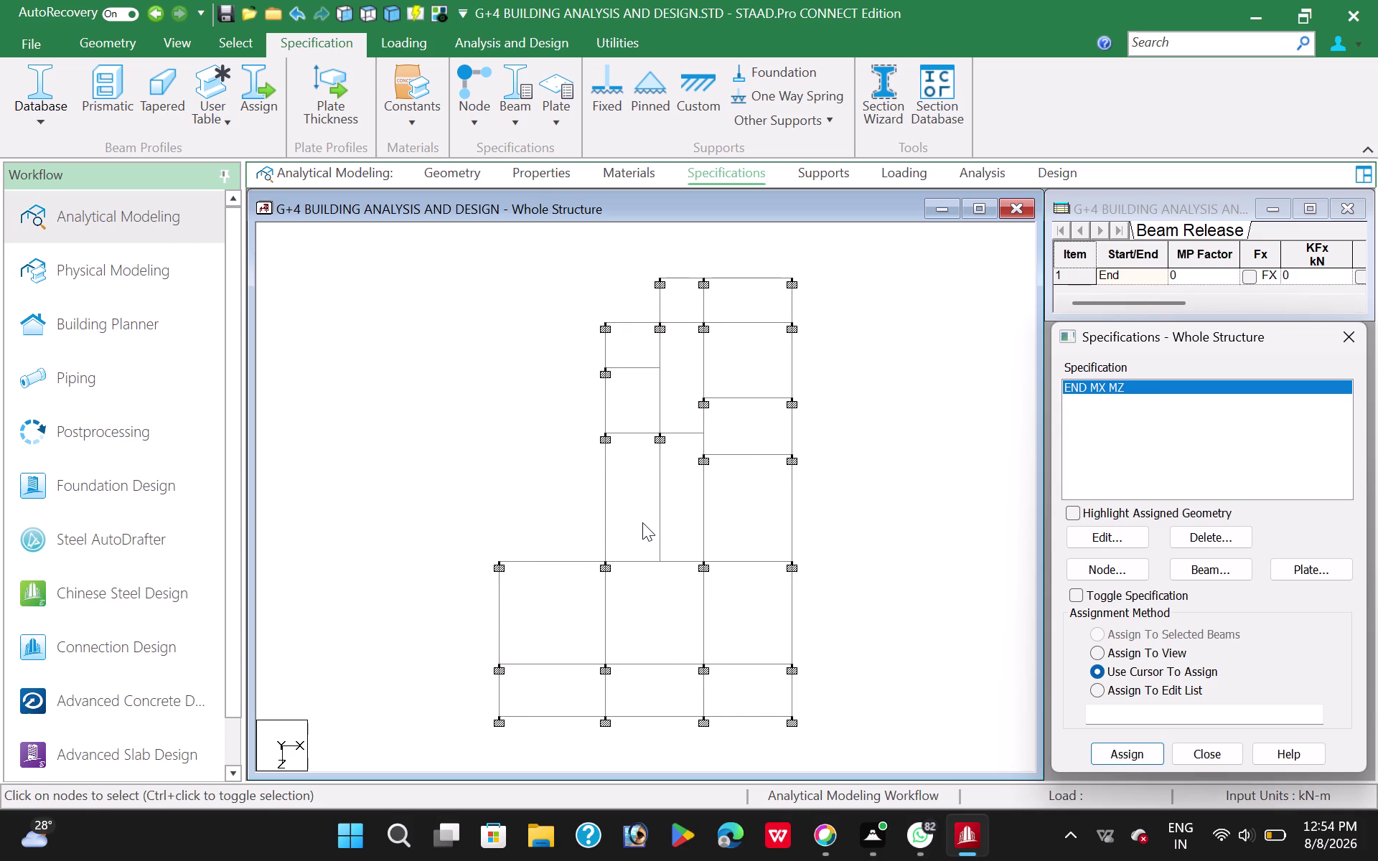
click(659, 508)
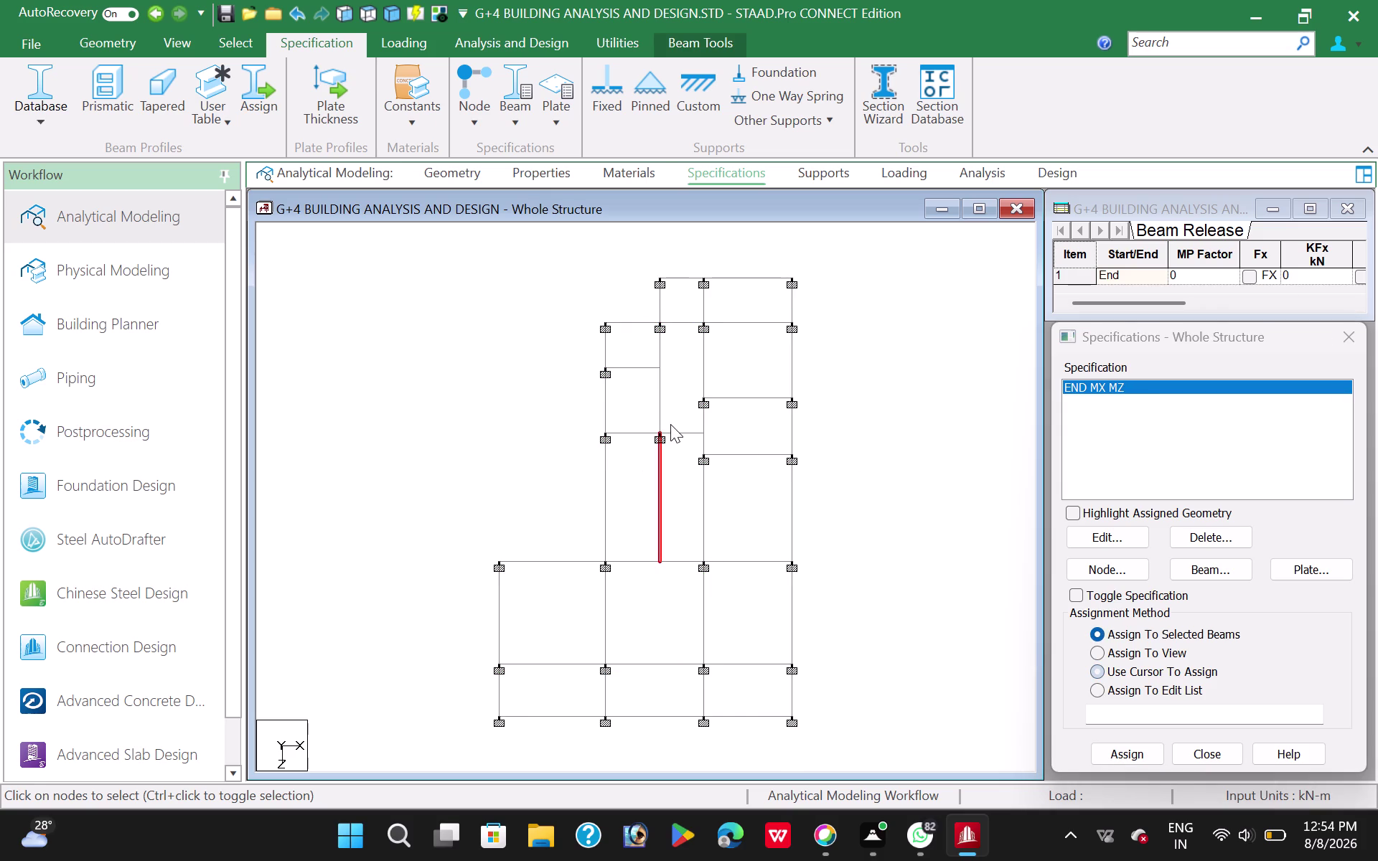
click(682, 433)
click(640, 372)
click(1129, 752)
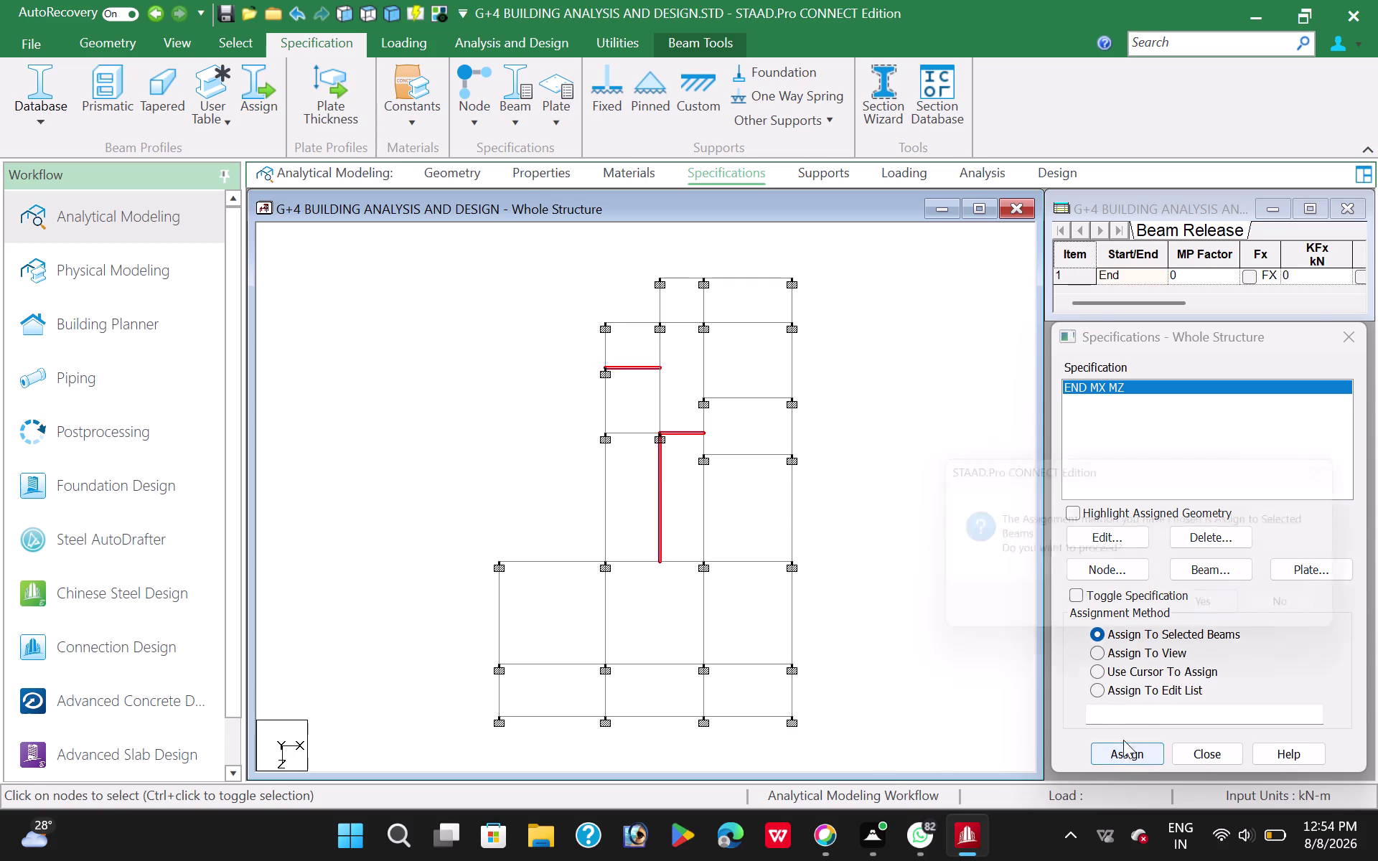
click(1231, 609)
click(892, 419)
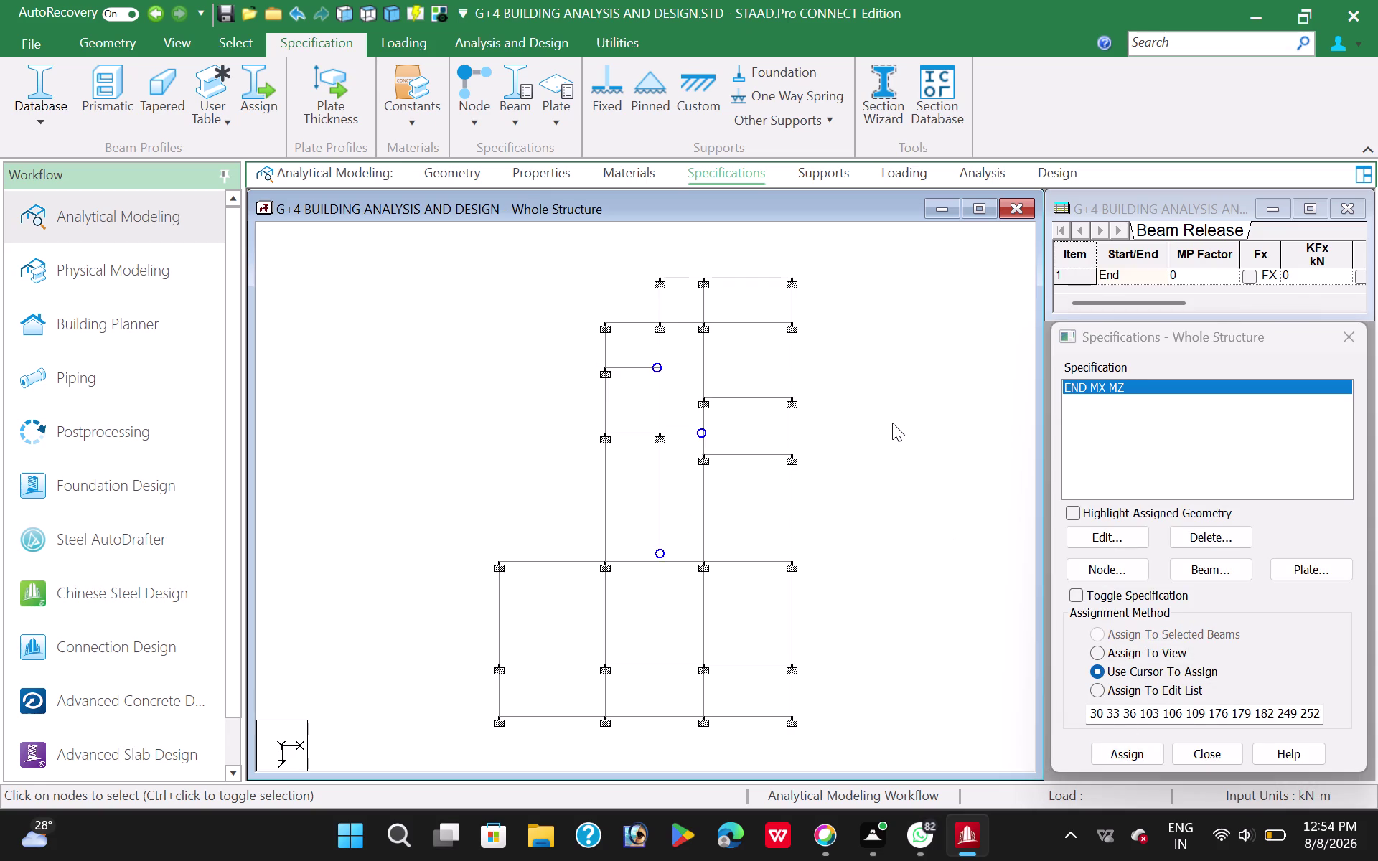
Check the released beams 30–252 in front view, then bring up the load definitions.
key(shift+e)
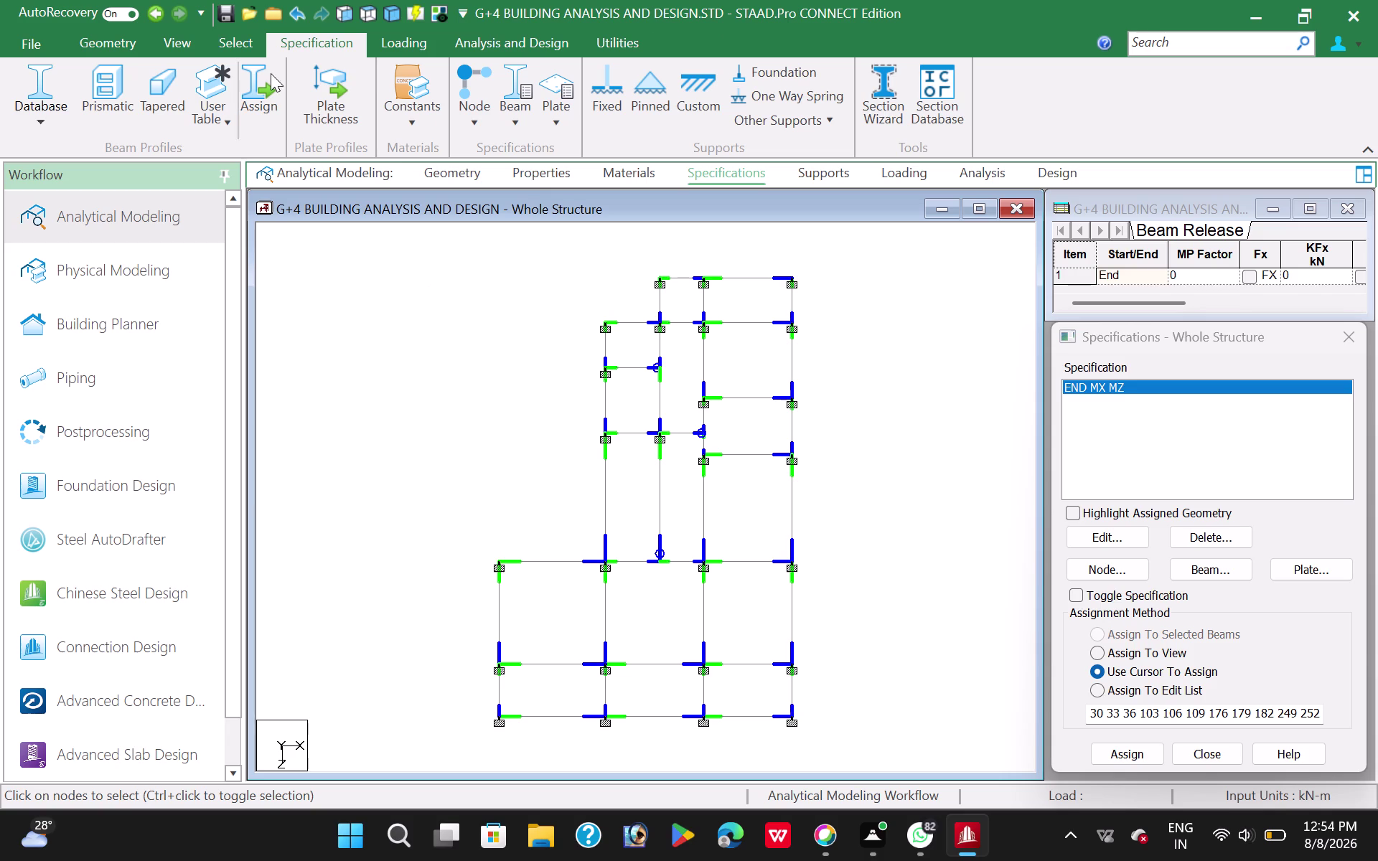
click(352, 20)
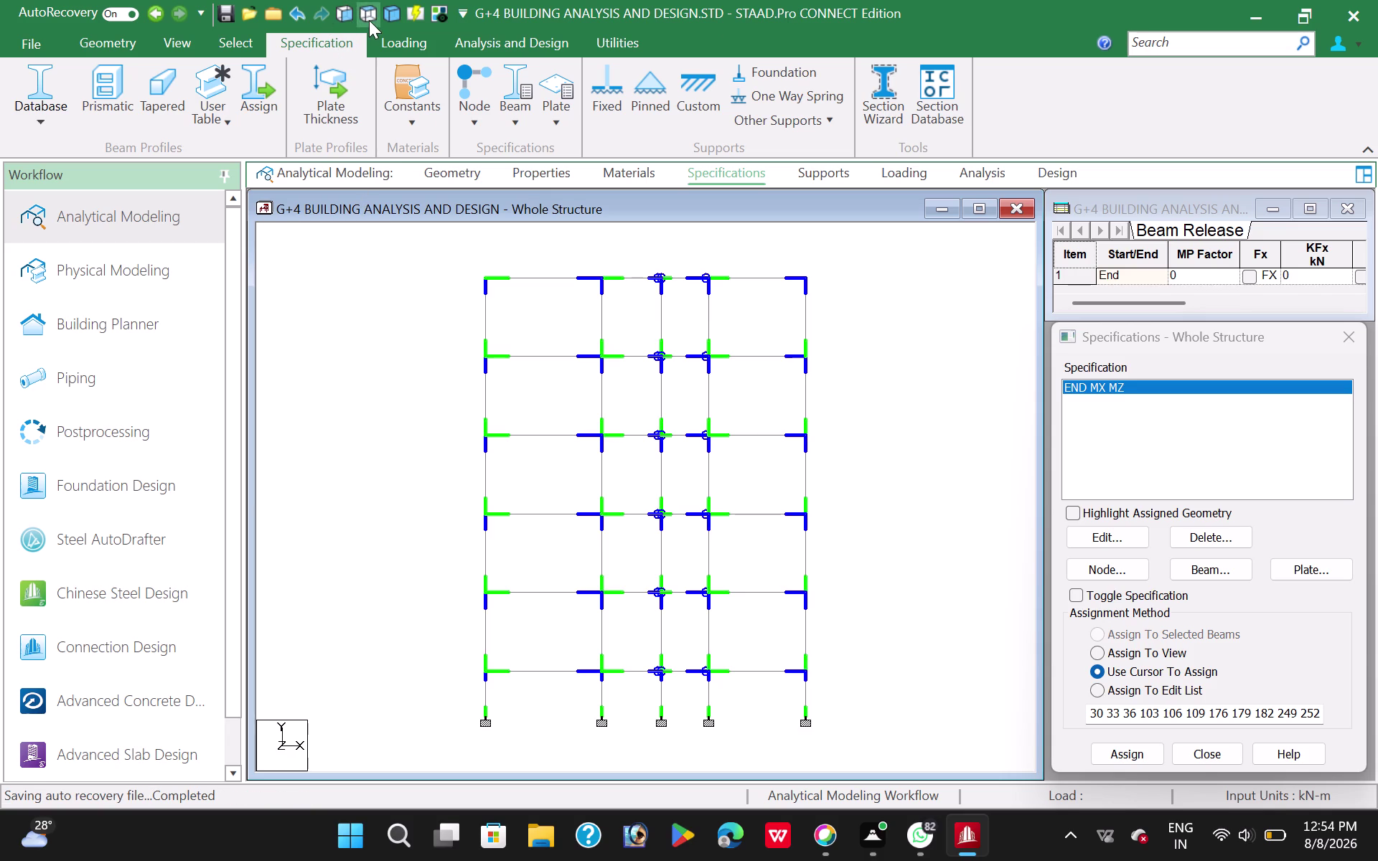
click(368, 19)
click(372, 366)
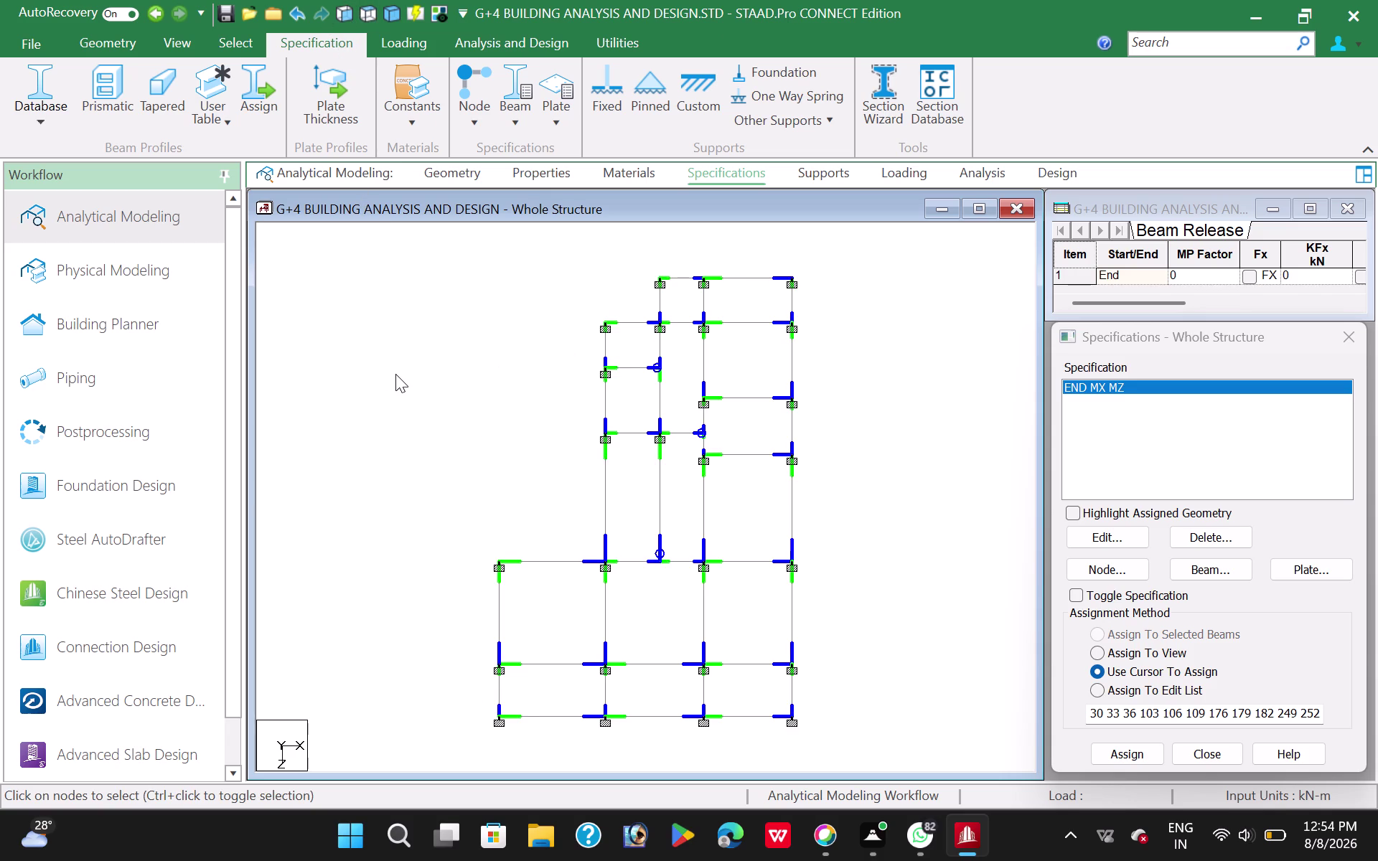
key(shift+e)
click(405, 420)
click(948, 405)
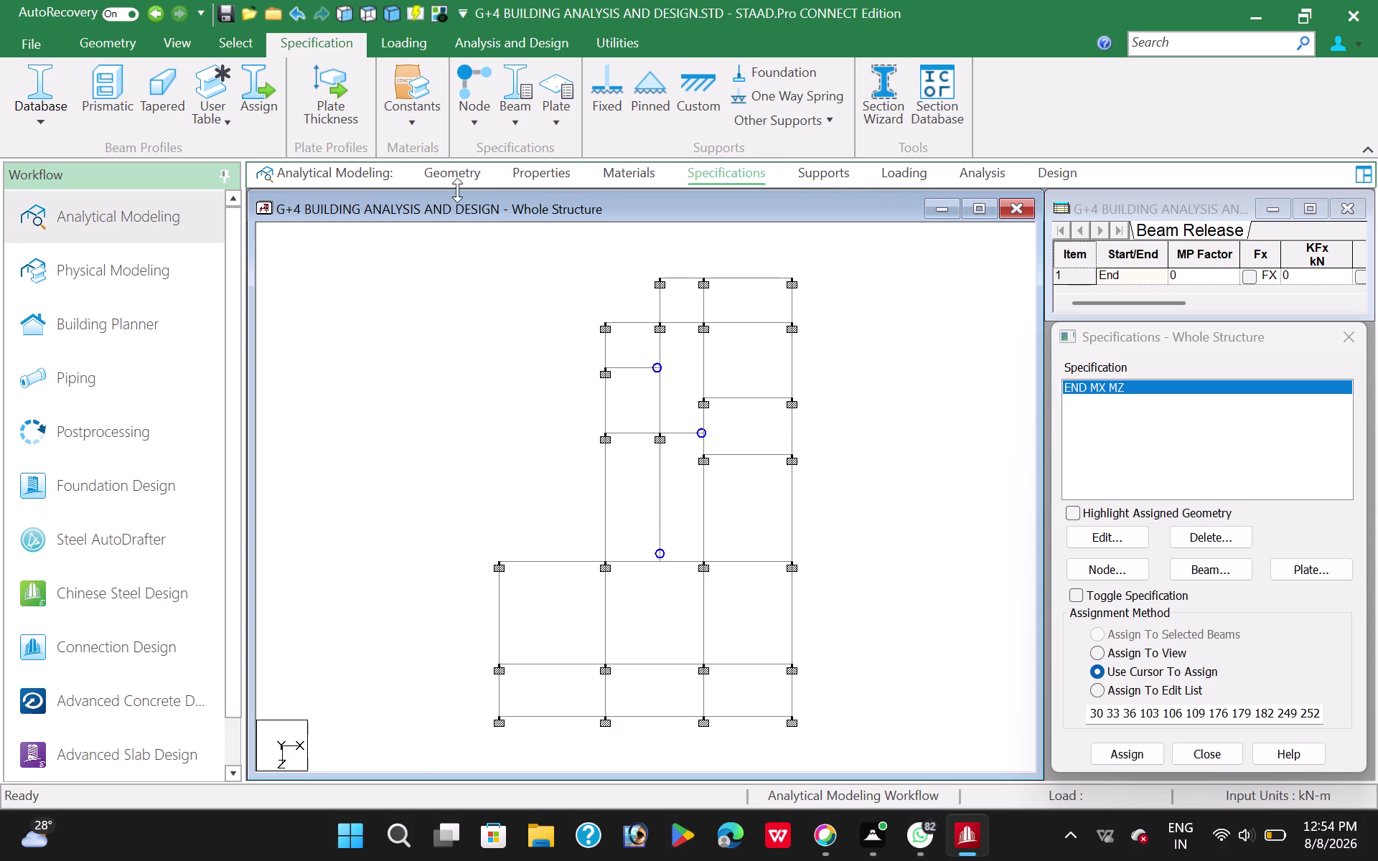
click(461, 173)
click(903, 181)
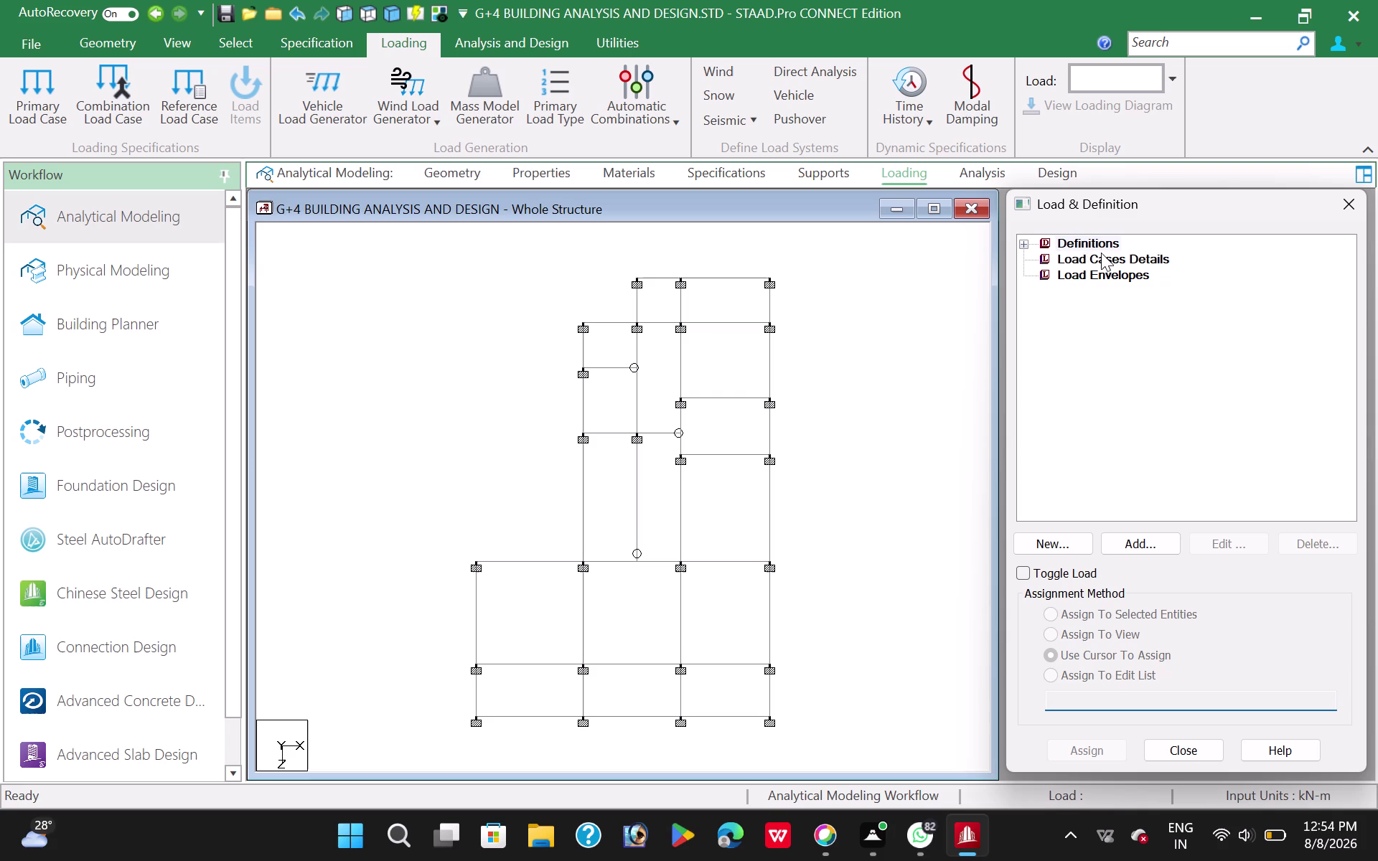
Add primary Dead load case 1 titled 'DL' and select it.
click(1102, 253)
click(1150, 541)
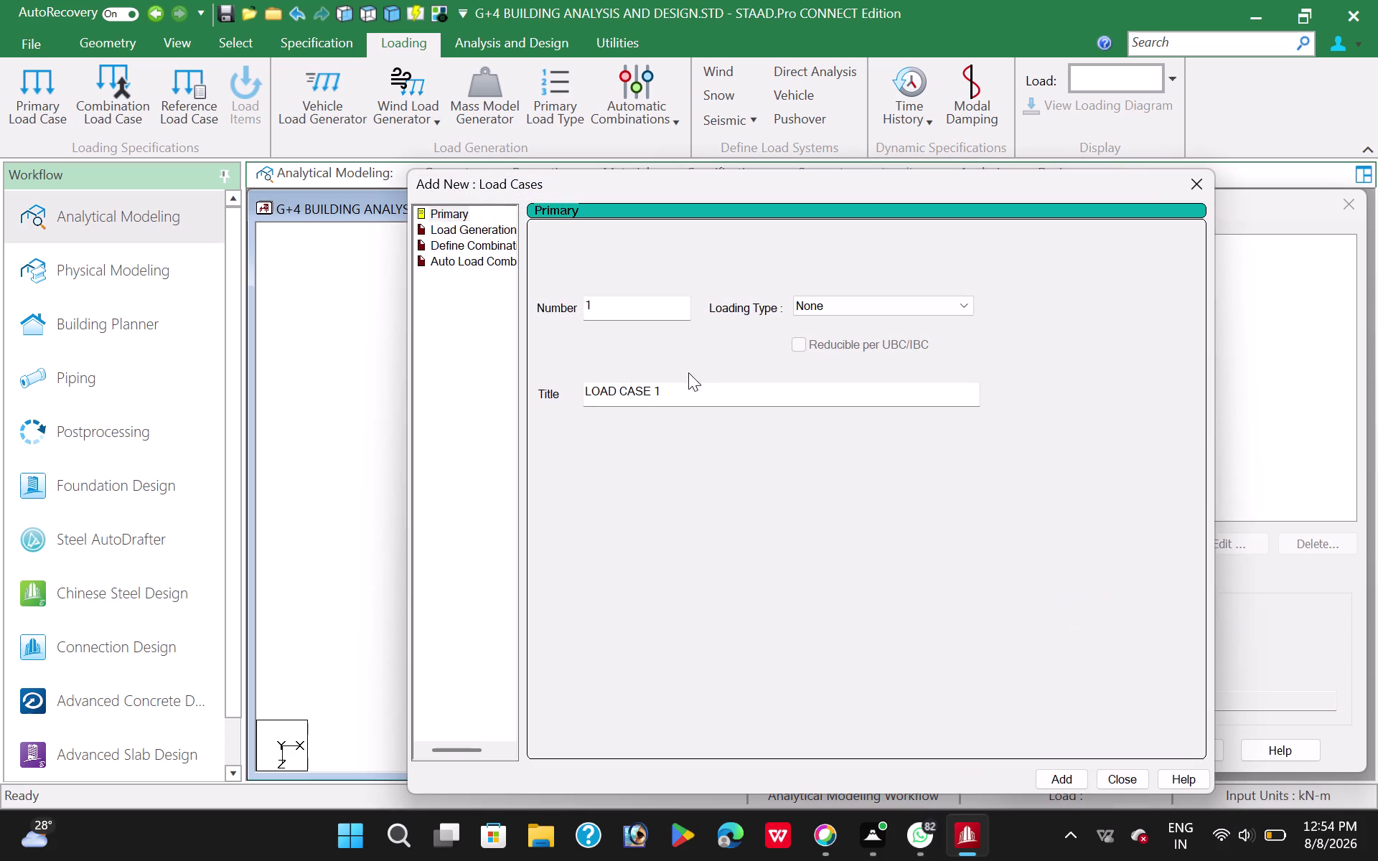
click(850, 310)
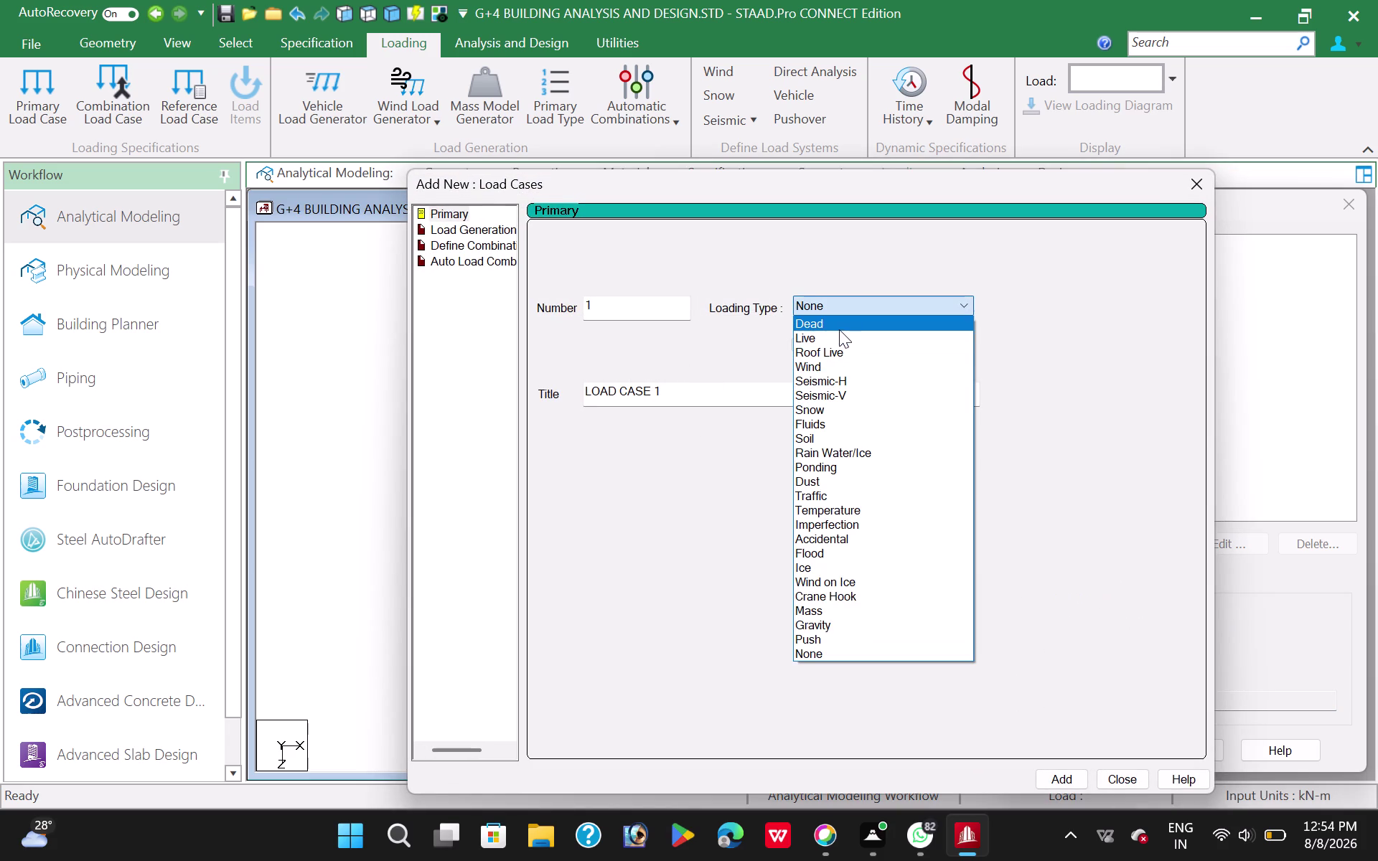
click(839, 330)
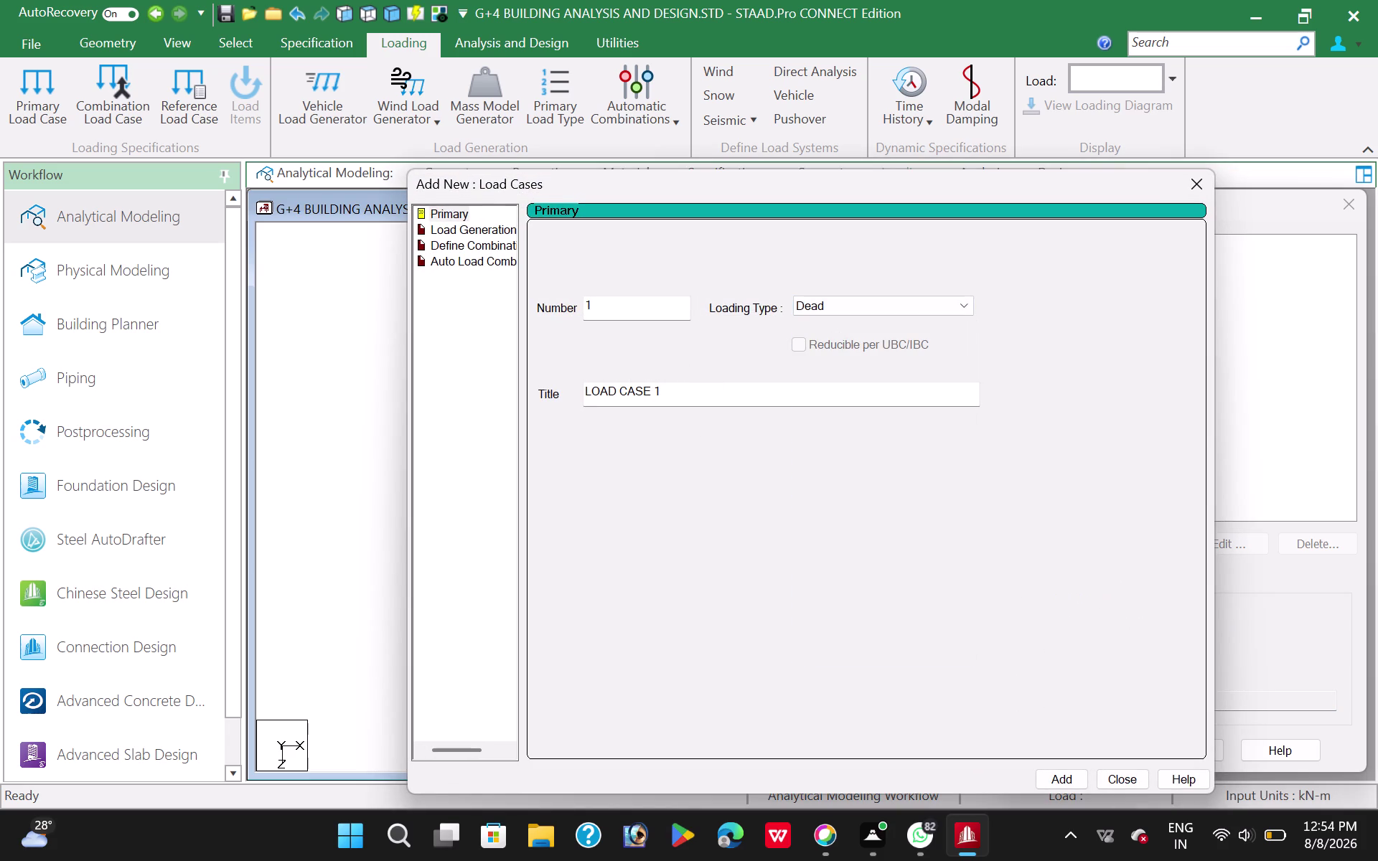
drag(691, 397, 487, 443)
text(DL)
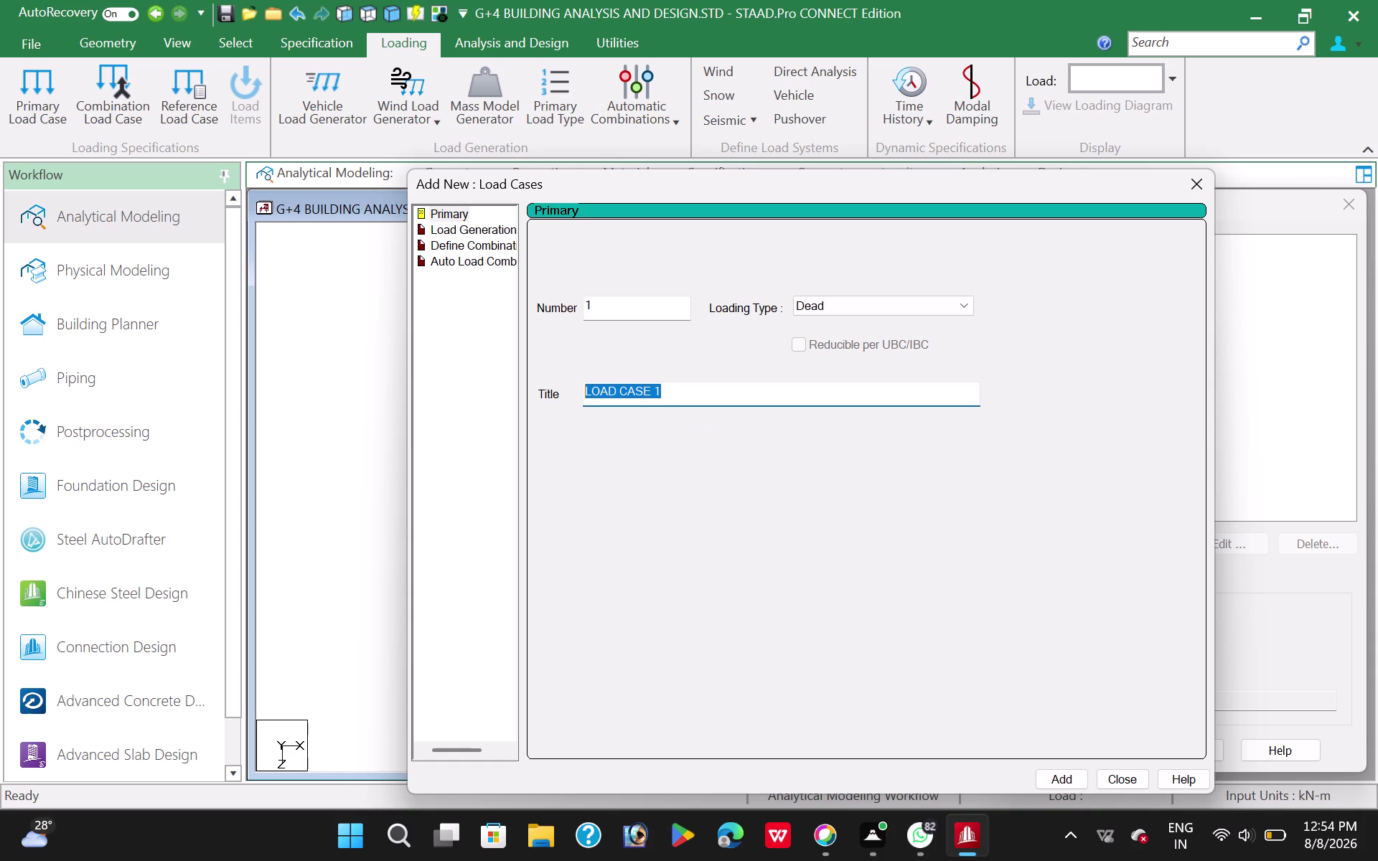
click(1055, 772)
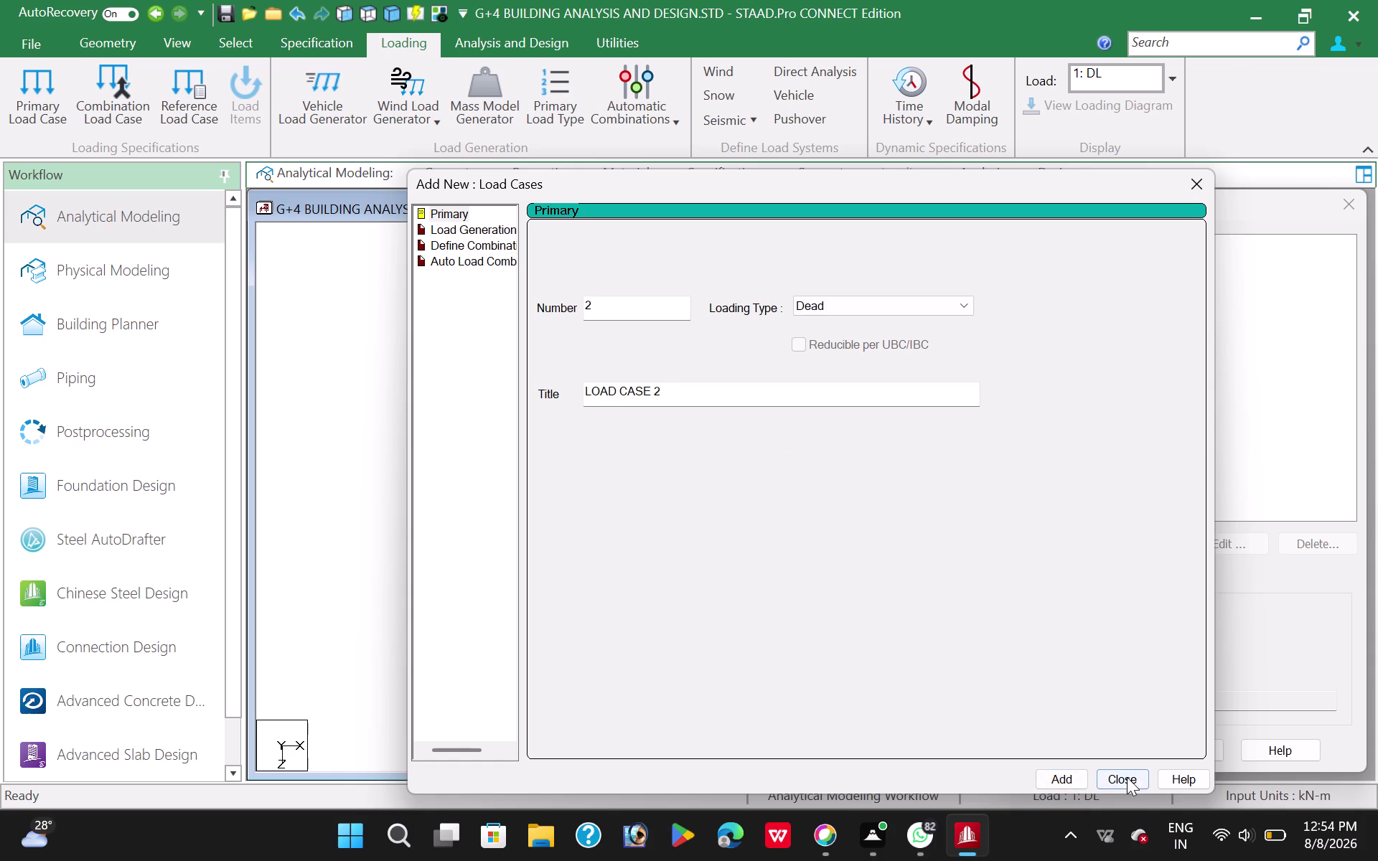
click(1127, 779)
click(1099, 276)
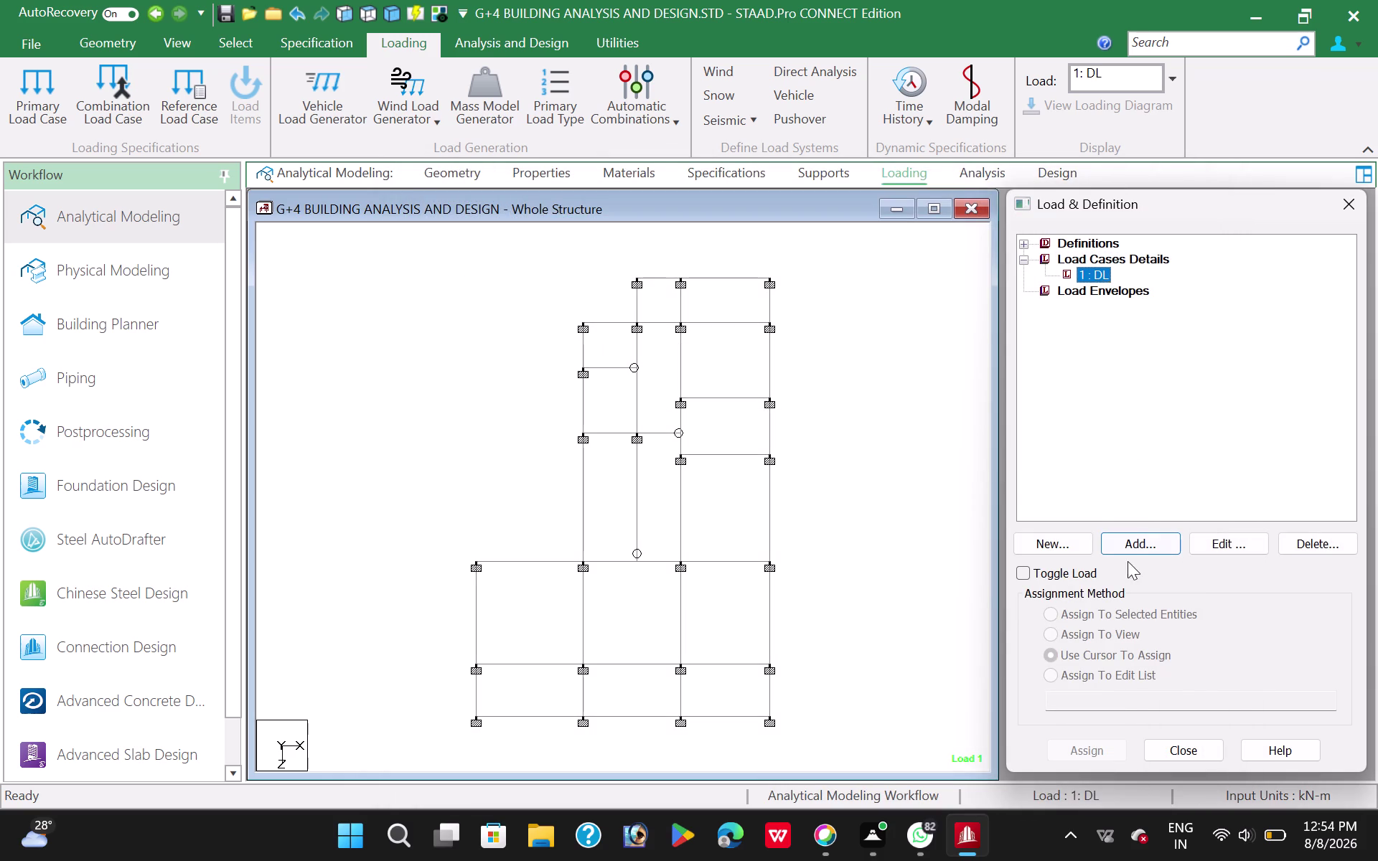
Add a SELFWEIGHT Y -1 load item to load case 1: DL.
click(1129, 548)
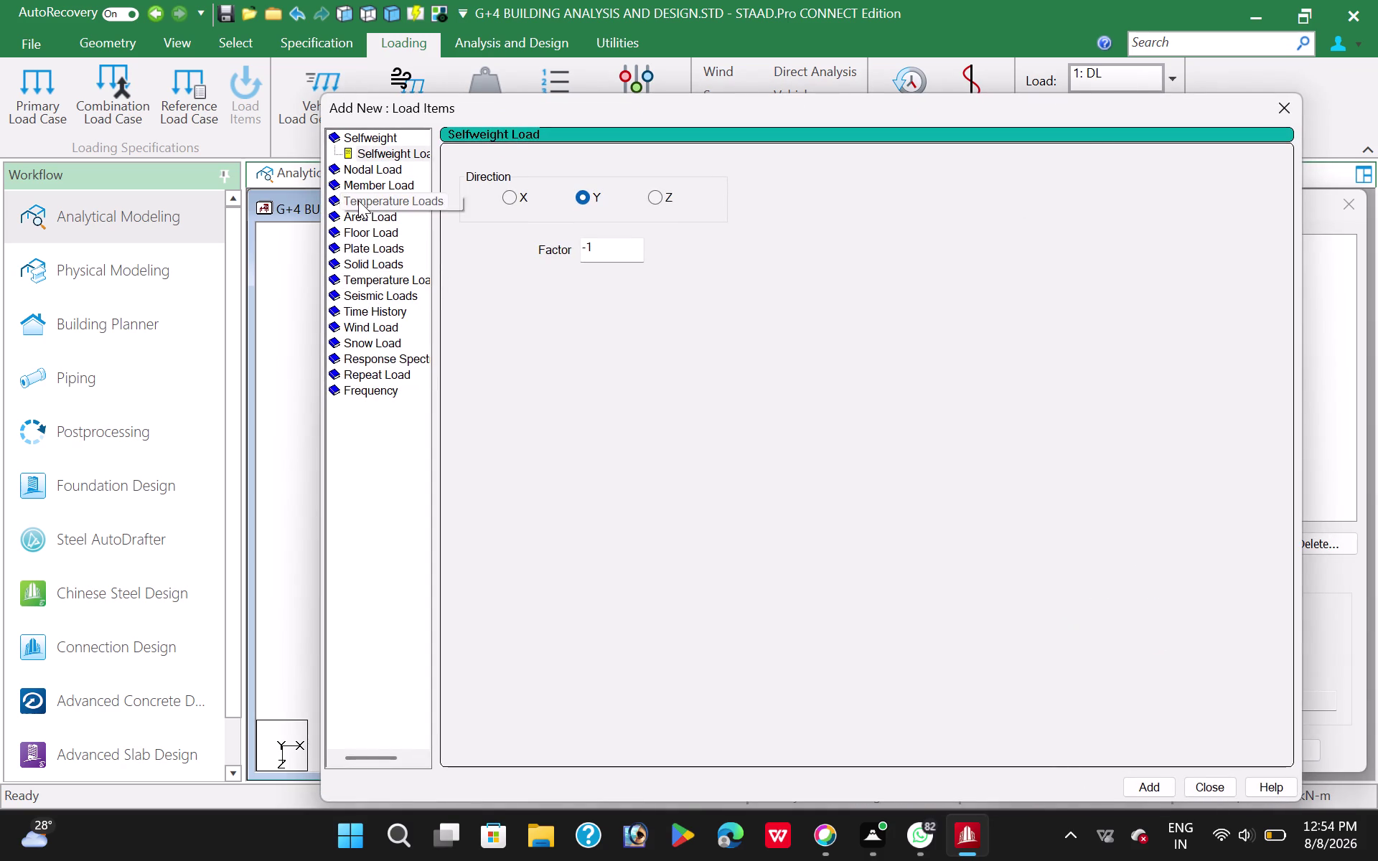
click(1151, 785)
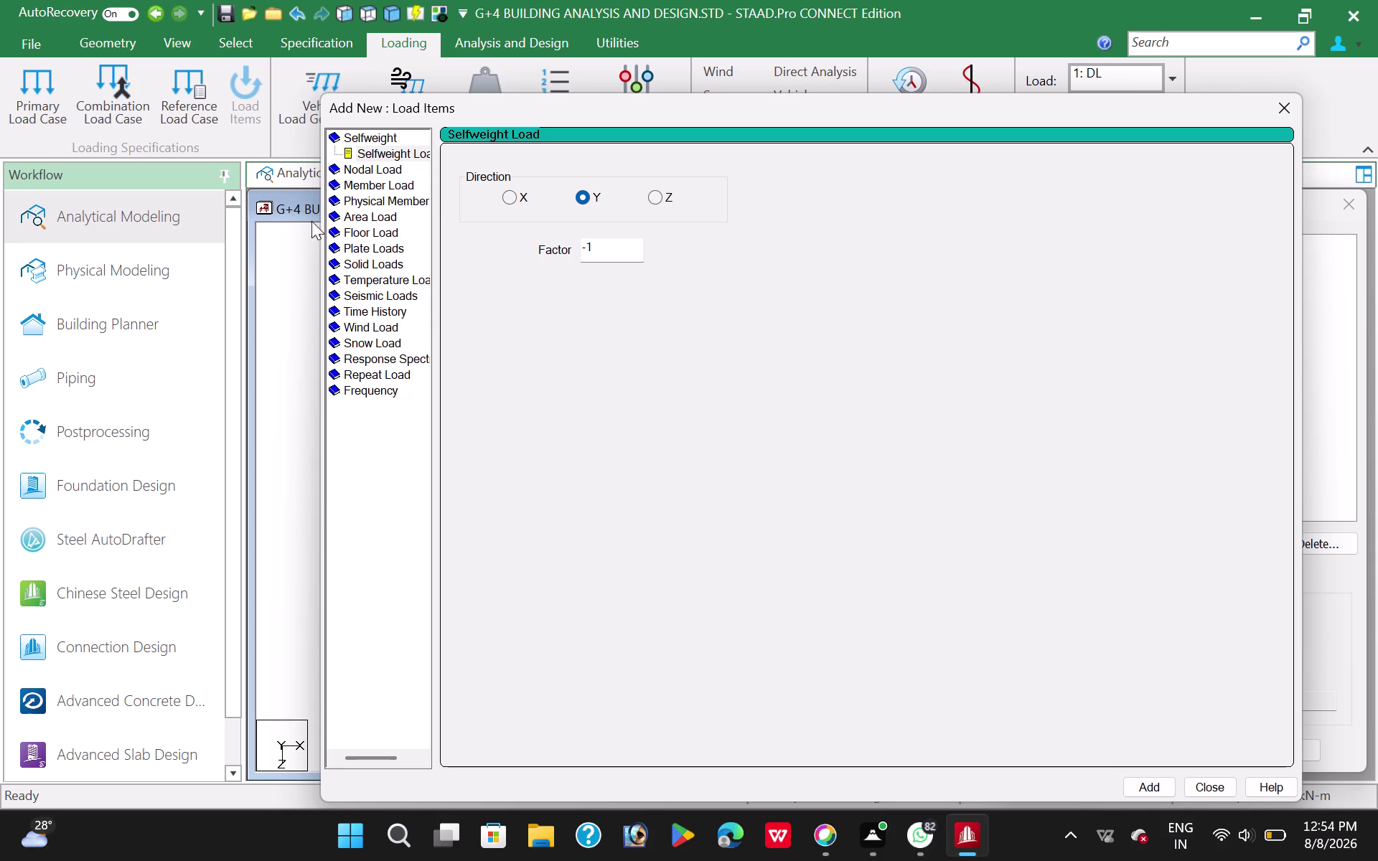
click(374, 189)
drag(740, 102, 665, 102)
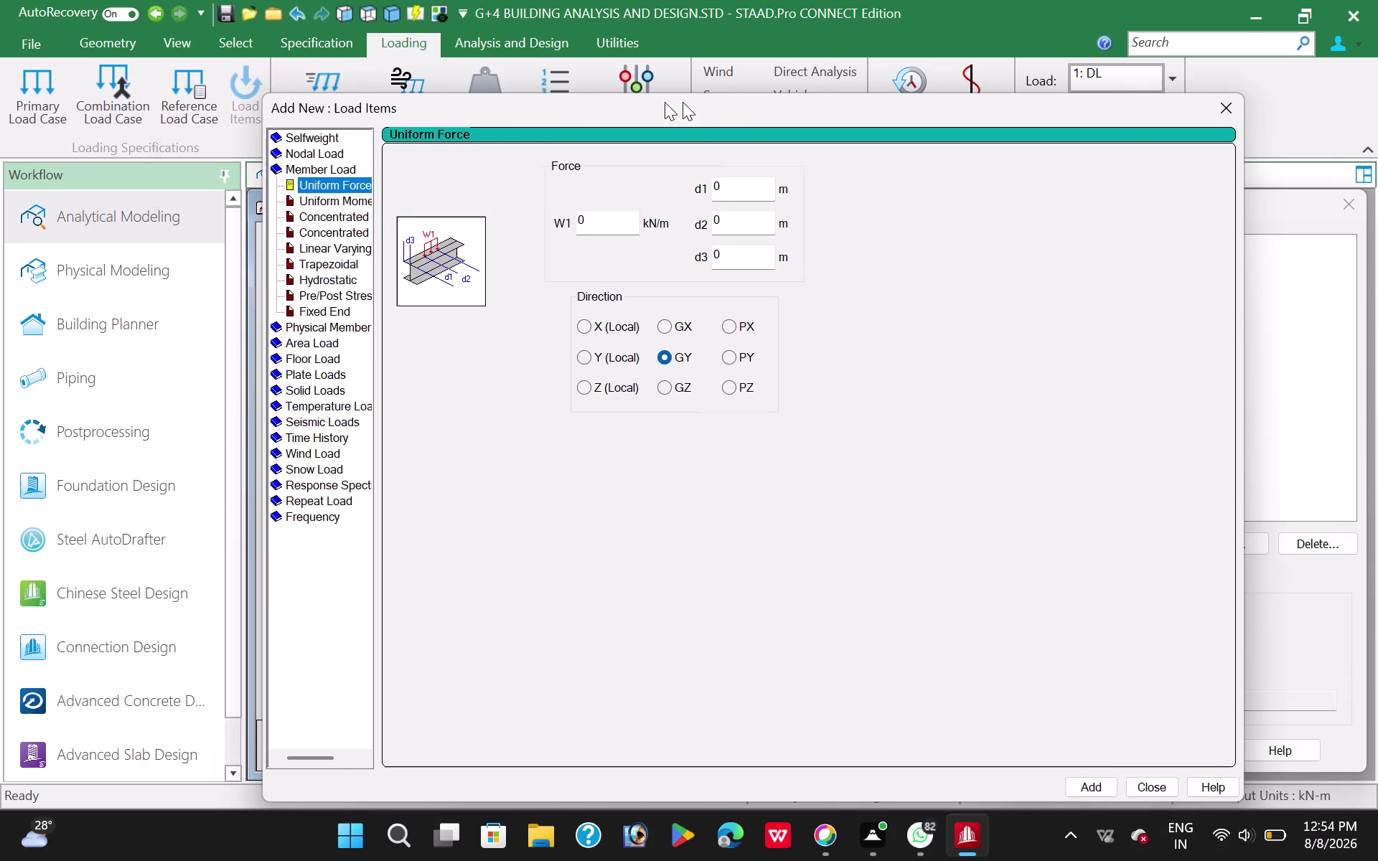
drag(664, 102, 450, 110)
drag(367, 225, 272, 224)
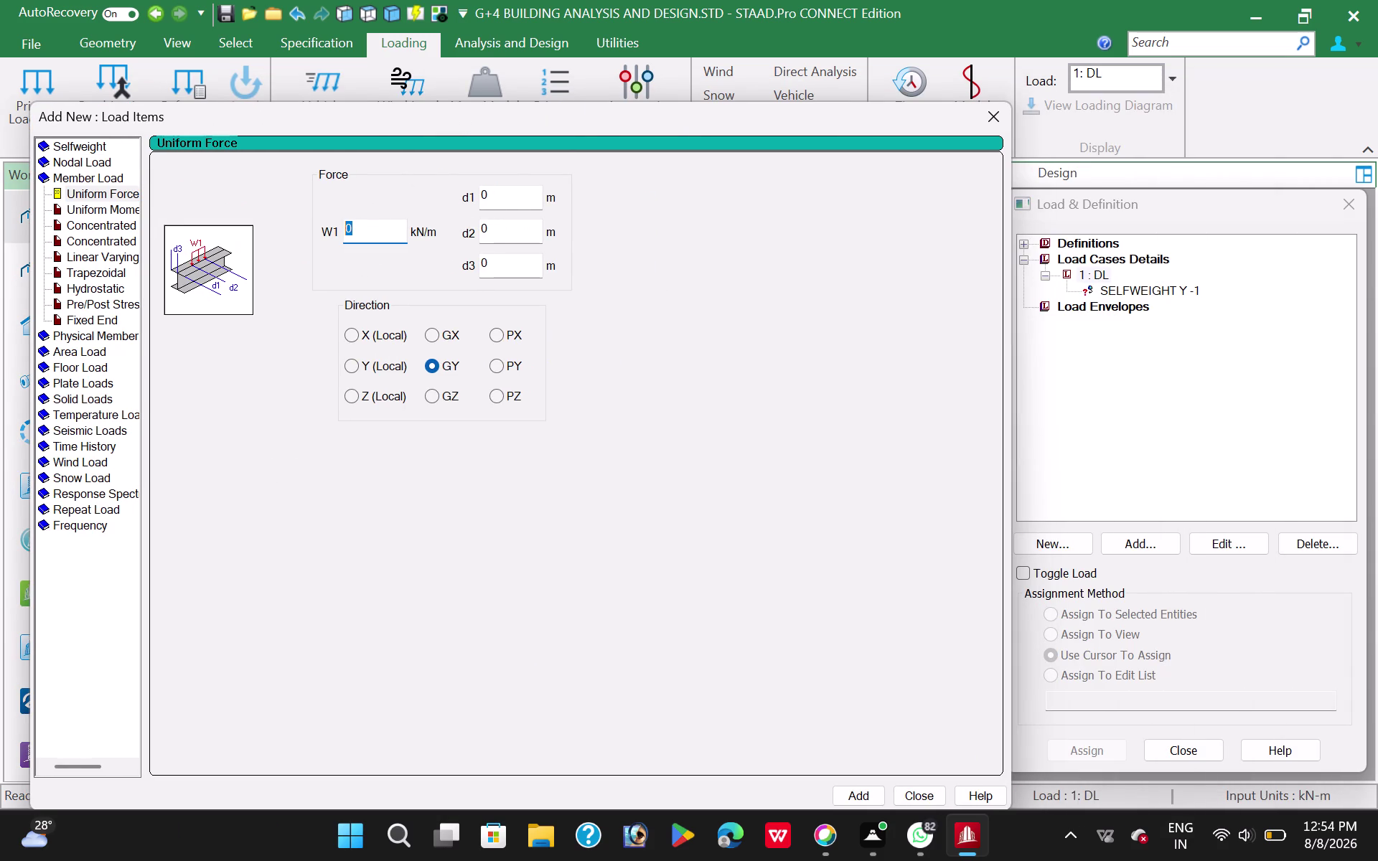
click(367, 235)
drag(365, 231, 254, 239)
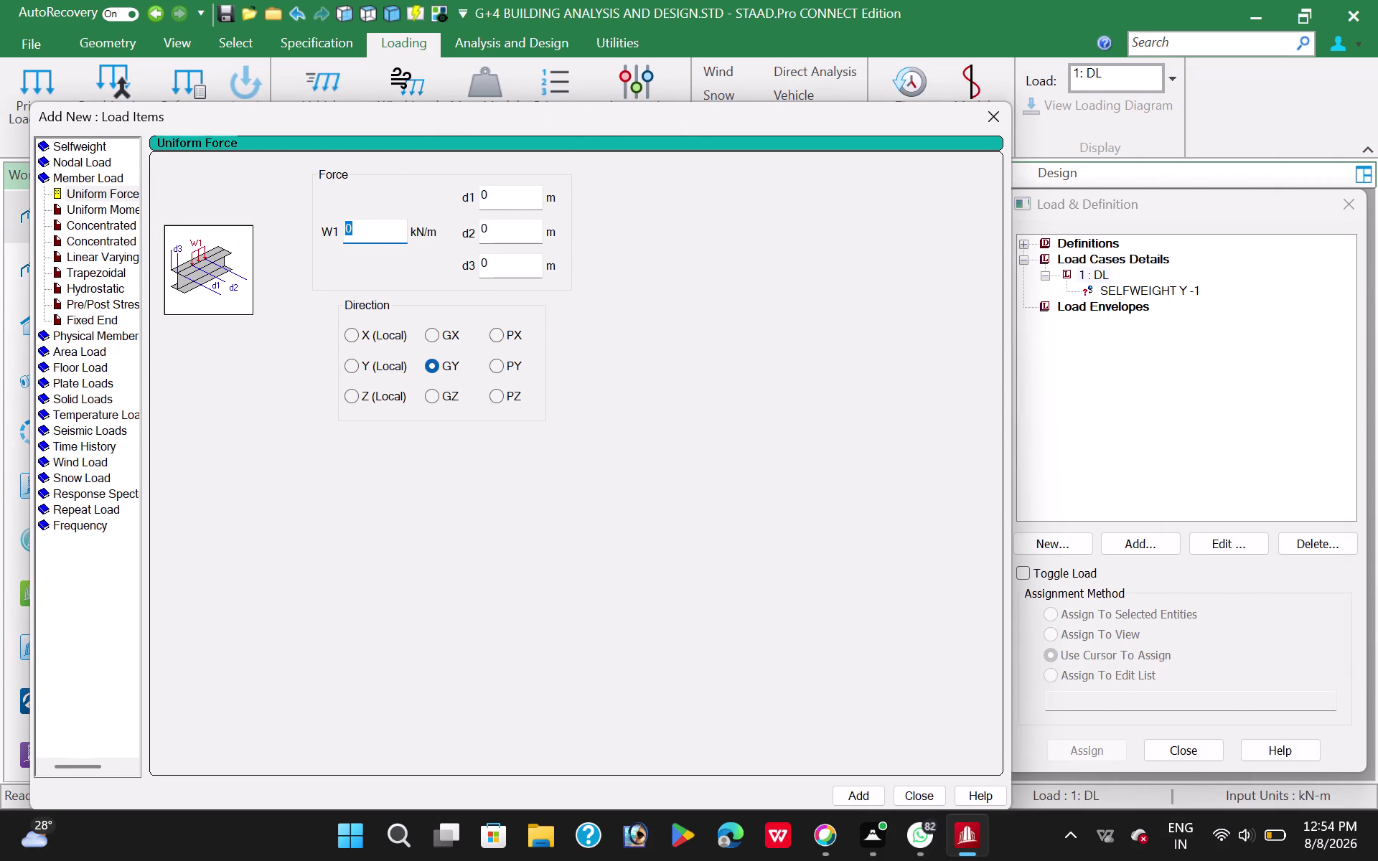